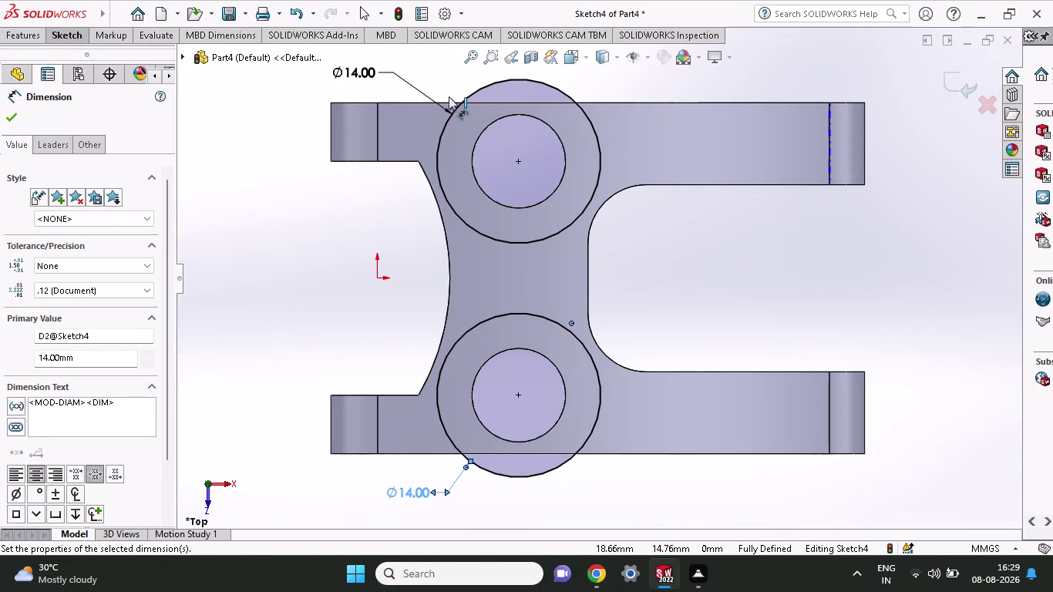
Draw a short vertical line up from the upper arm's lower right corner.
click(61, 30)
click(107, 58)
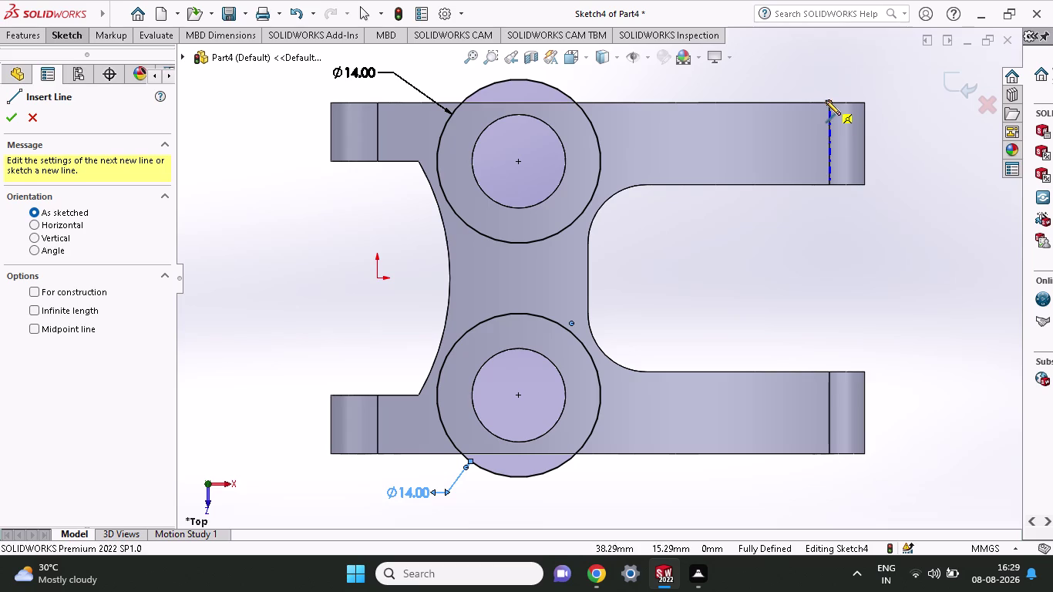
click(864, 186)
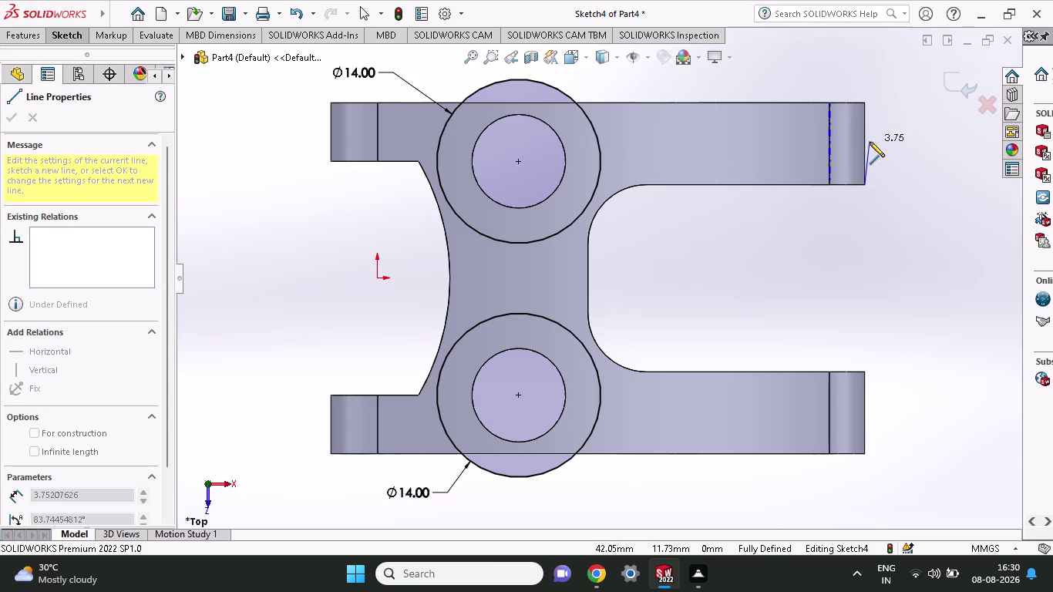
click(867, 137)
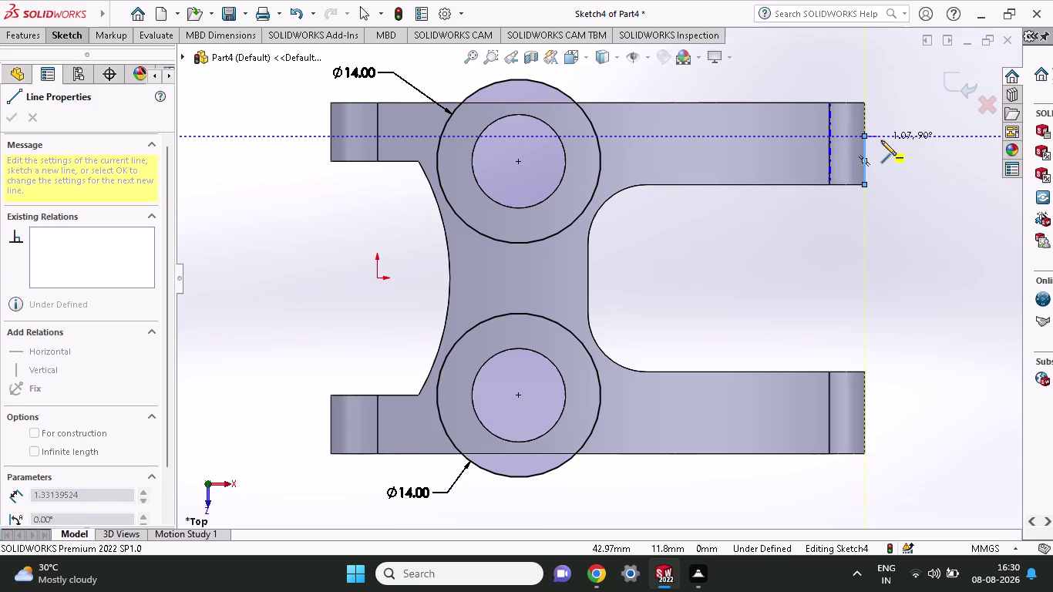
right_click(892, 150)
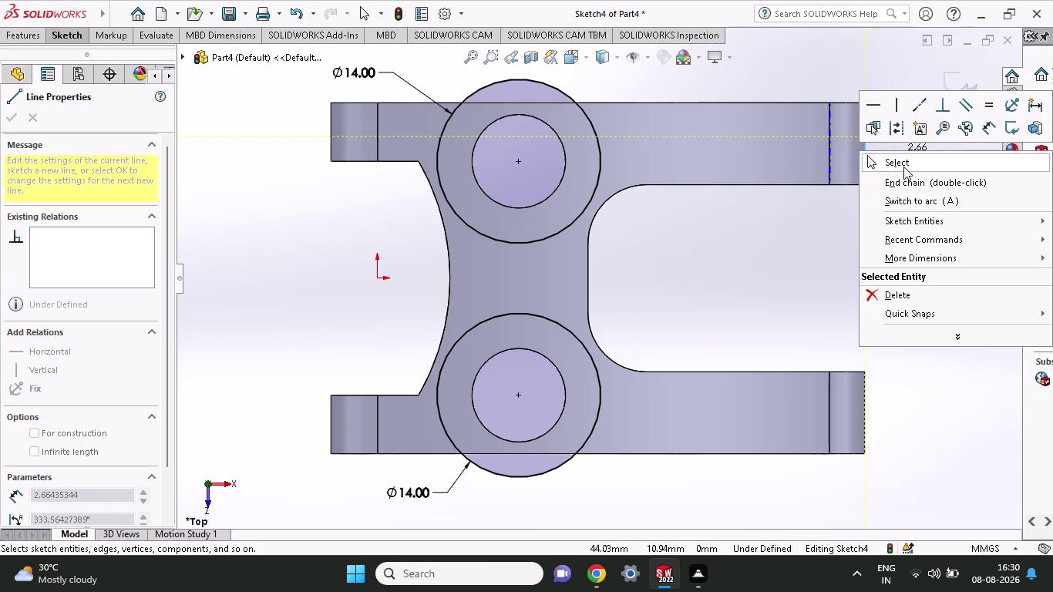
click(984, 129)
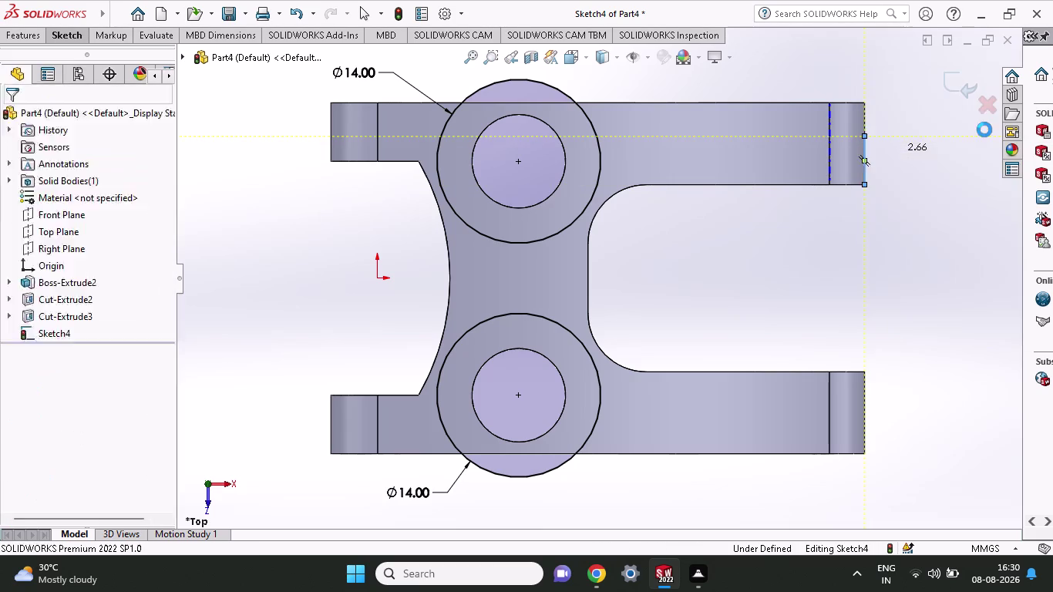
click(866, 182)
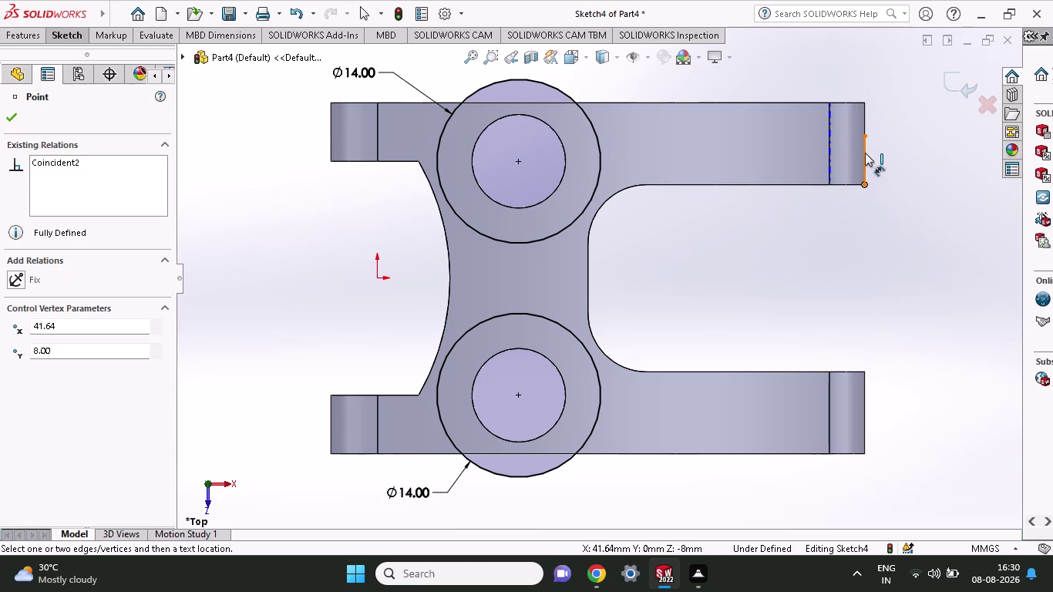
Dimension the short vertical line at the upper arm's end to 4.50 mm.
click(865, 137)
click(909, 157)
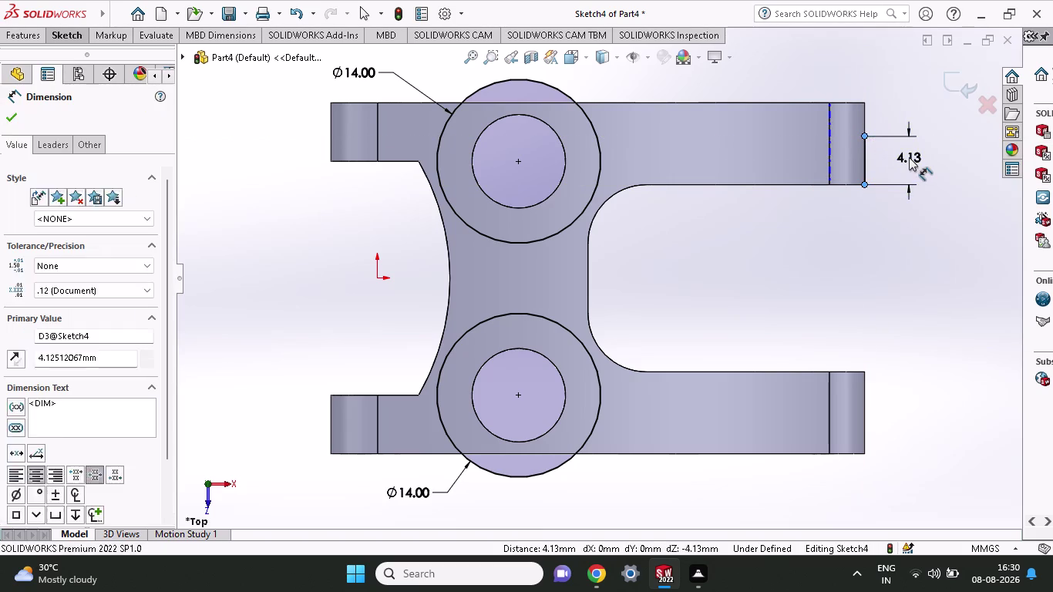
text(4.)
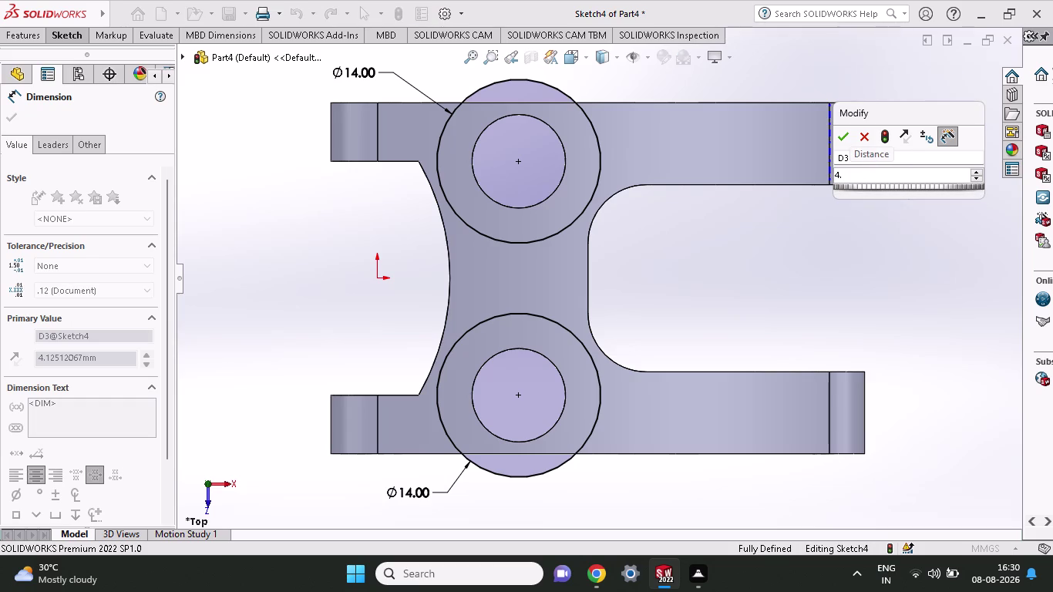
key(5)
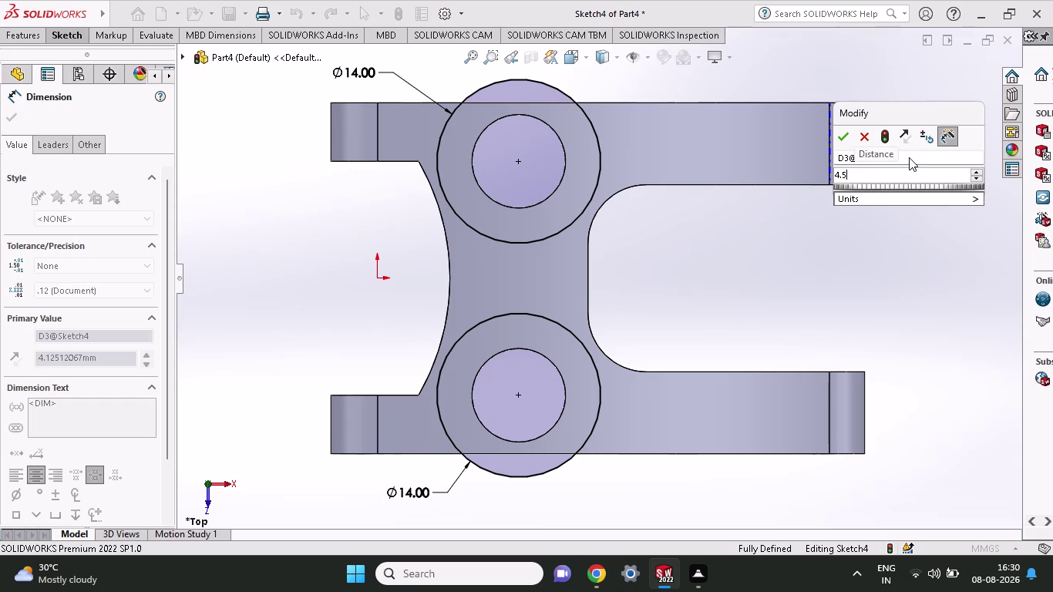
key(Return)
scroll(down, 3)
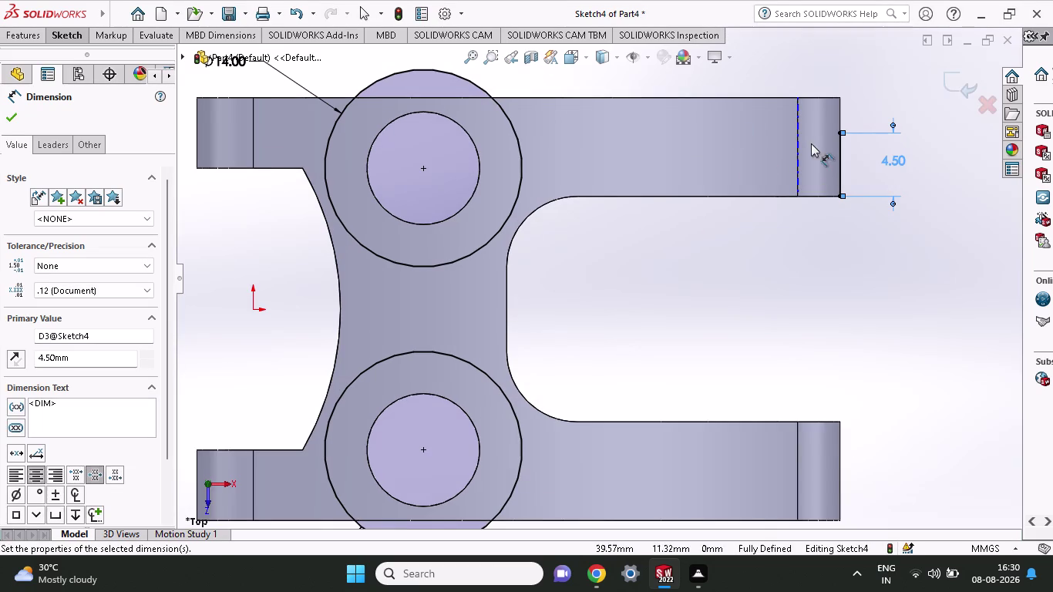
click(74, 41)
click(97, 59)
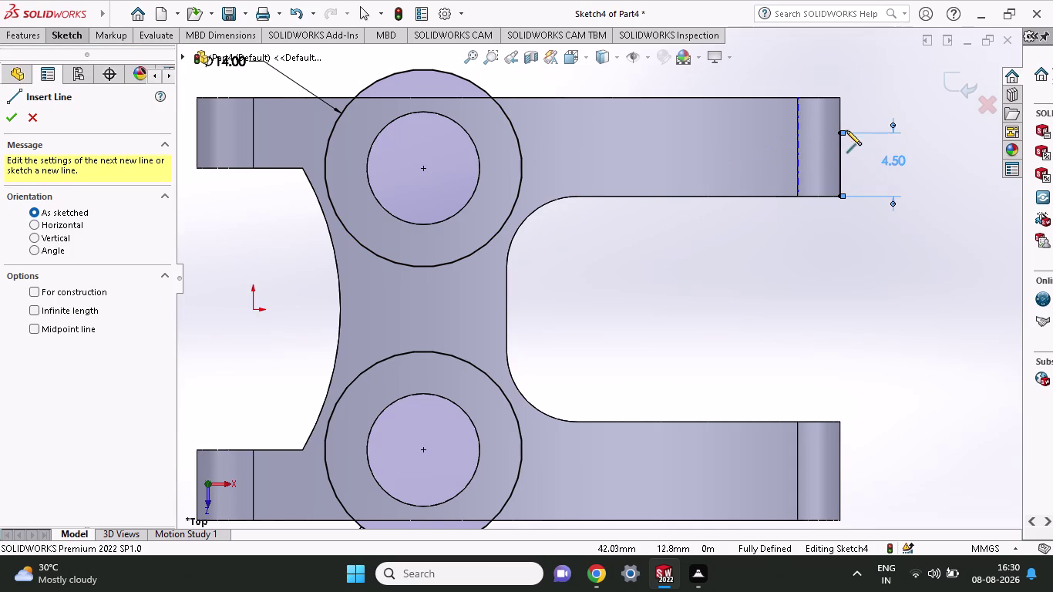
Draw a horizontal line from the 4.50 line's top left to the upper outer circle.
click(838, 134)
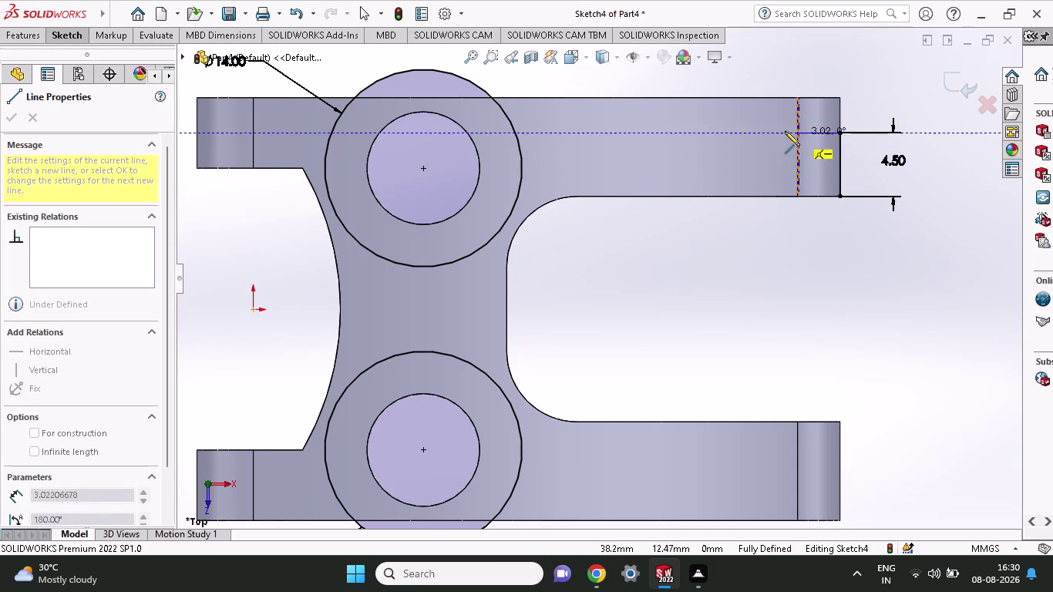
click(515, 133)
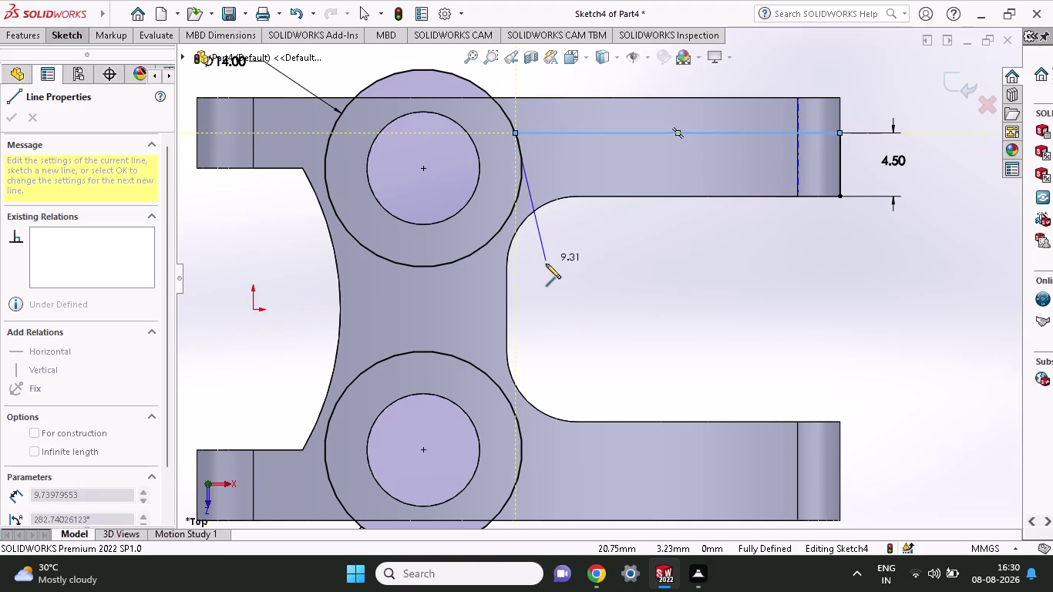
right_click(546, 263)
click(560, 270)
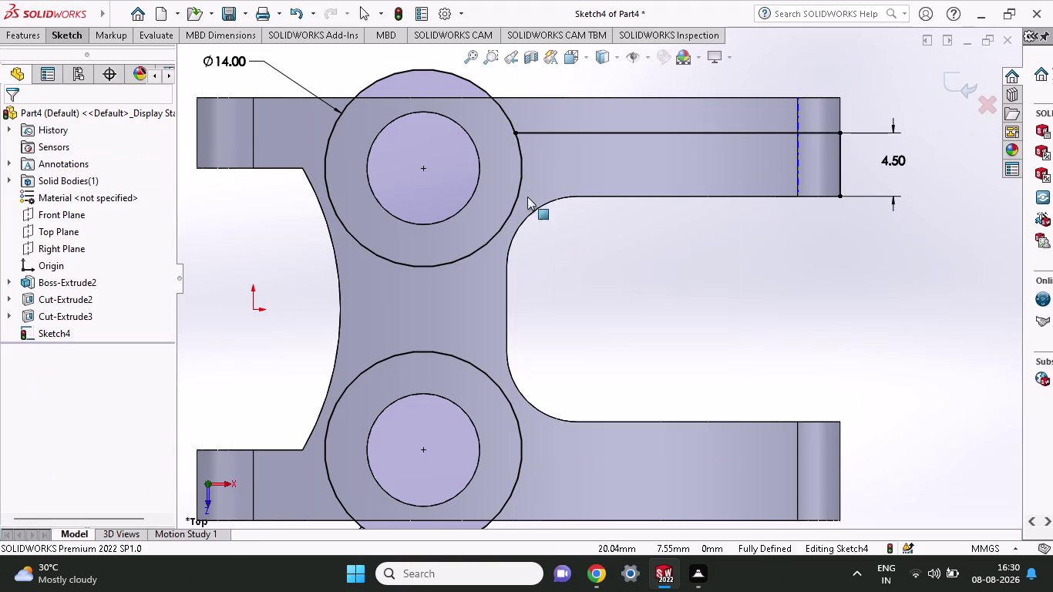
click(83, 34)
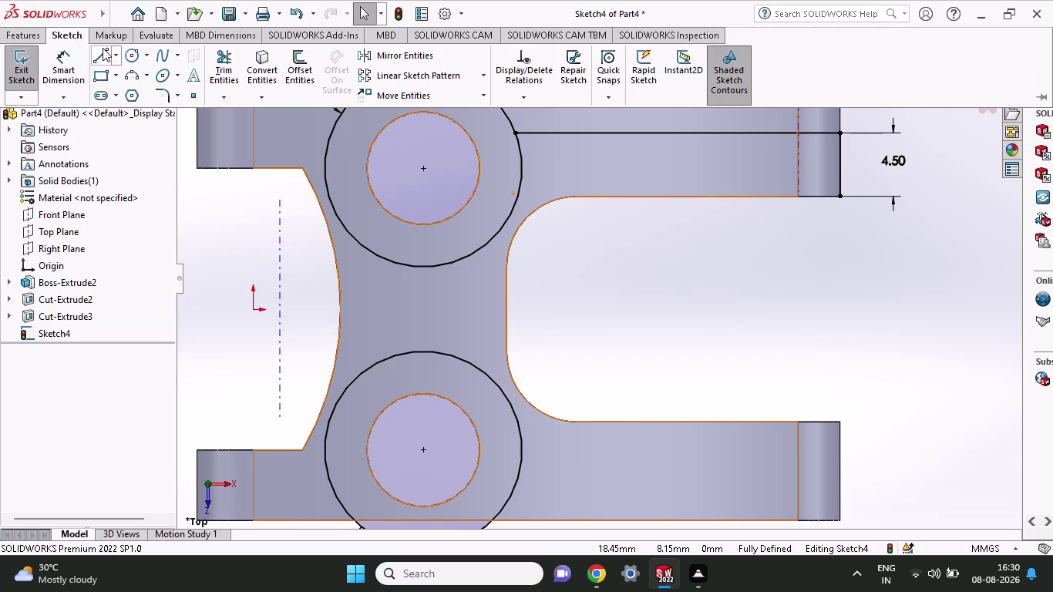
Trim part of the top outer circle, then undo that trim.
click(227, 67)
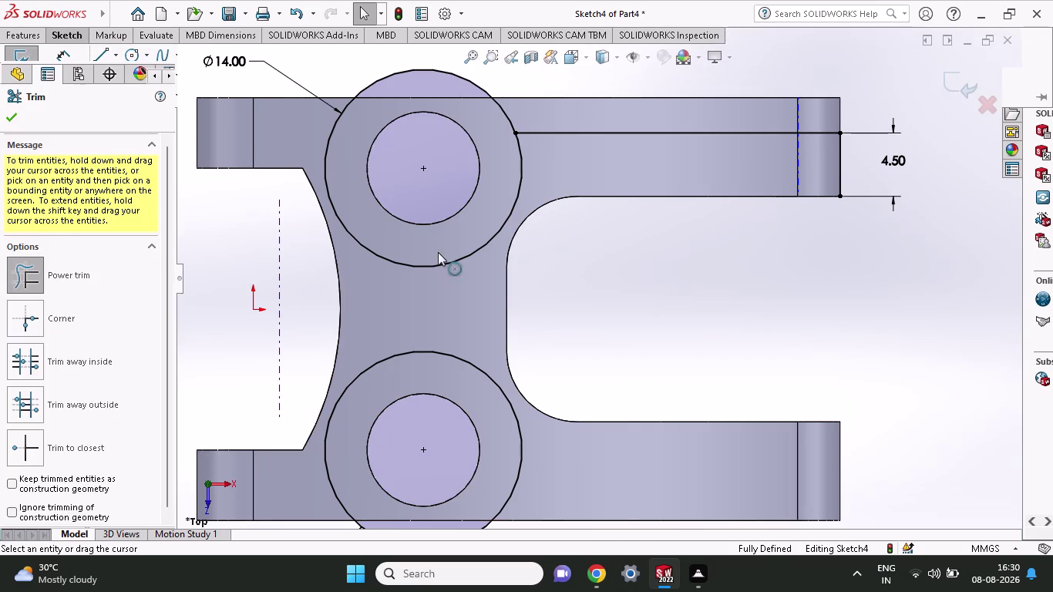
drag(488, 219, 496, 234)
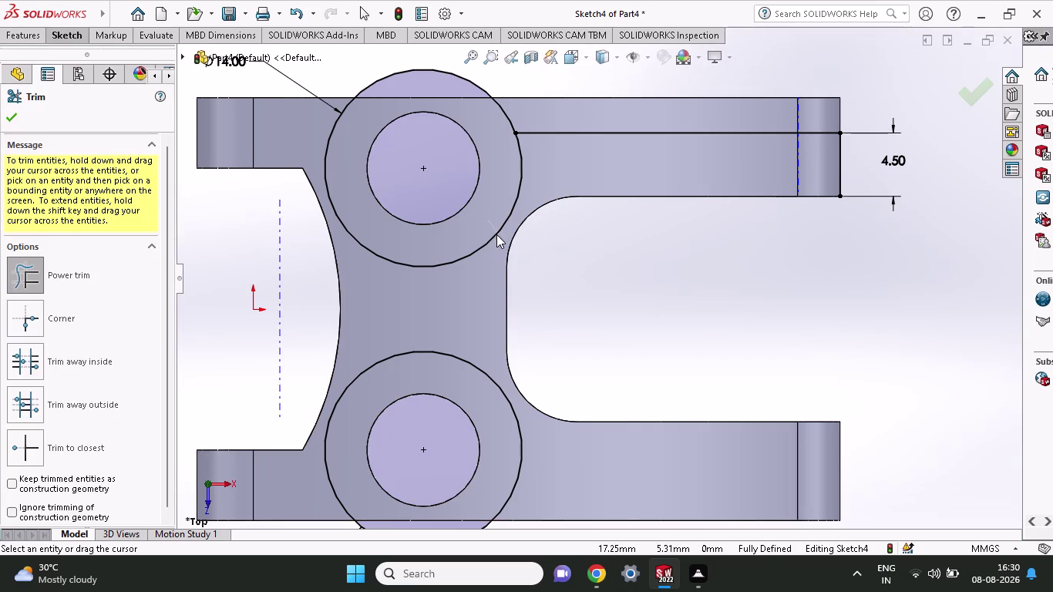
drag(496, 234, 513, 261)
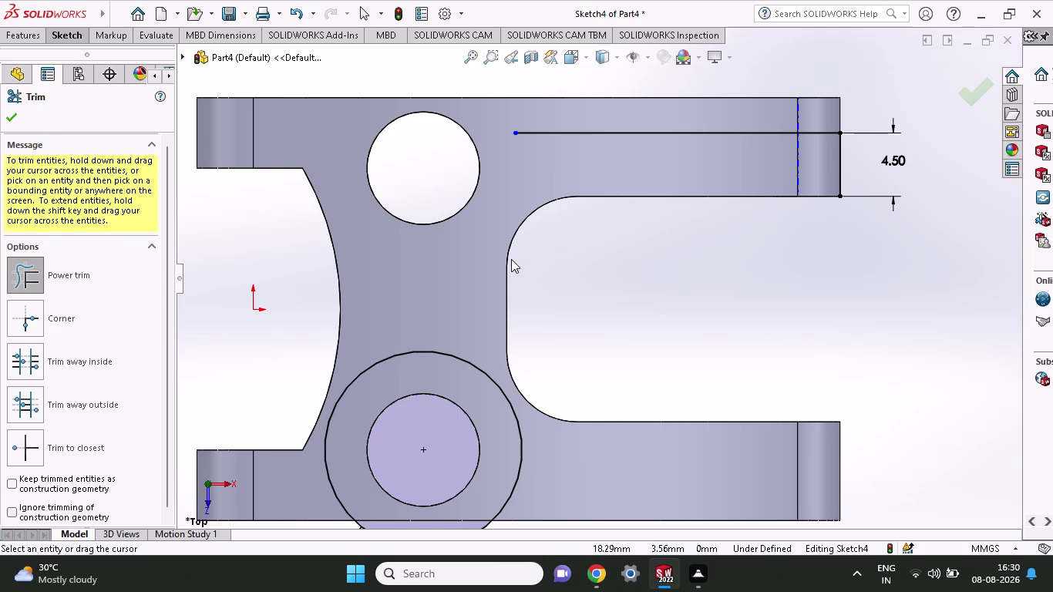
key(ctrl+z)
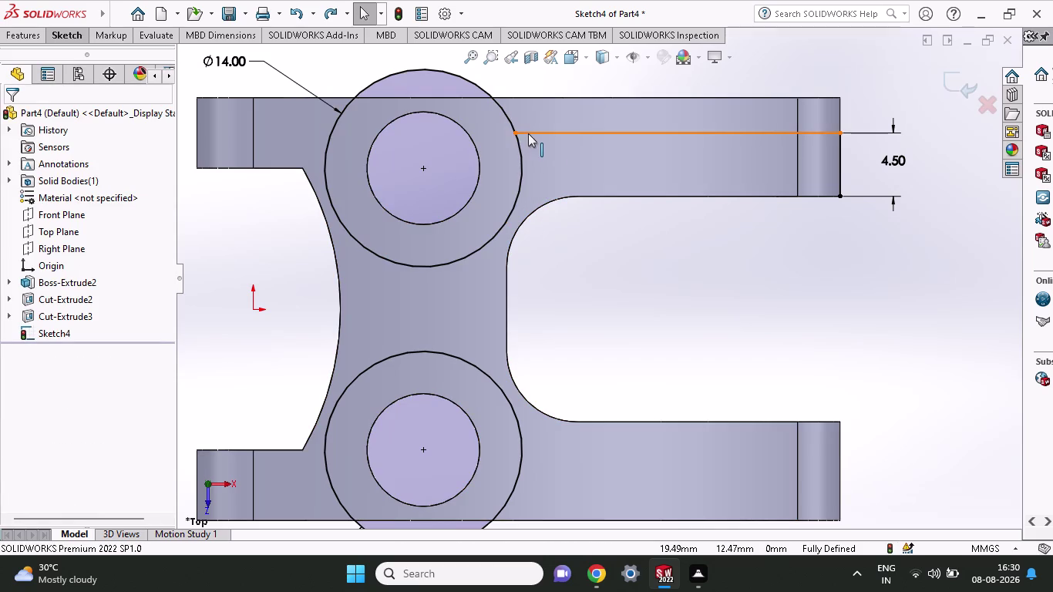
Get rid of the horizontal line that runs to the top circle.
drag(516, 135, 501, 135)
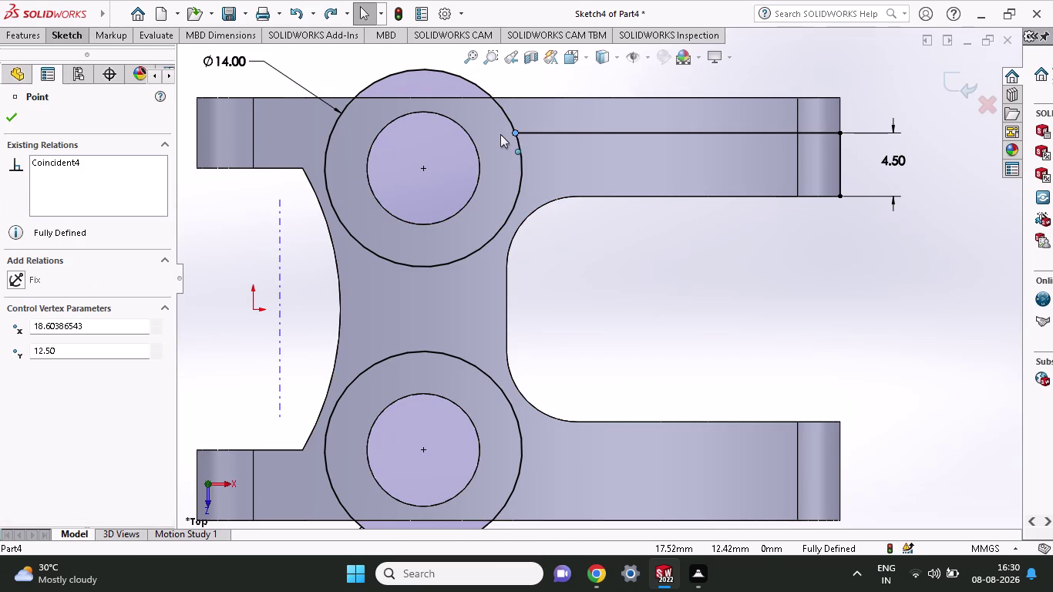
drag(501, 135, 500, 134)
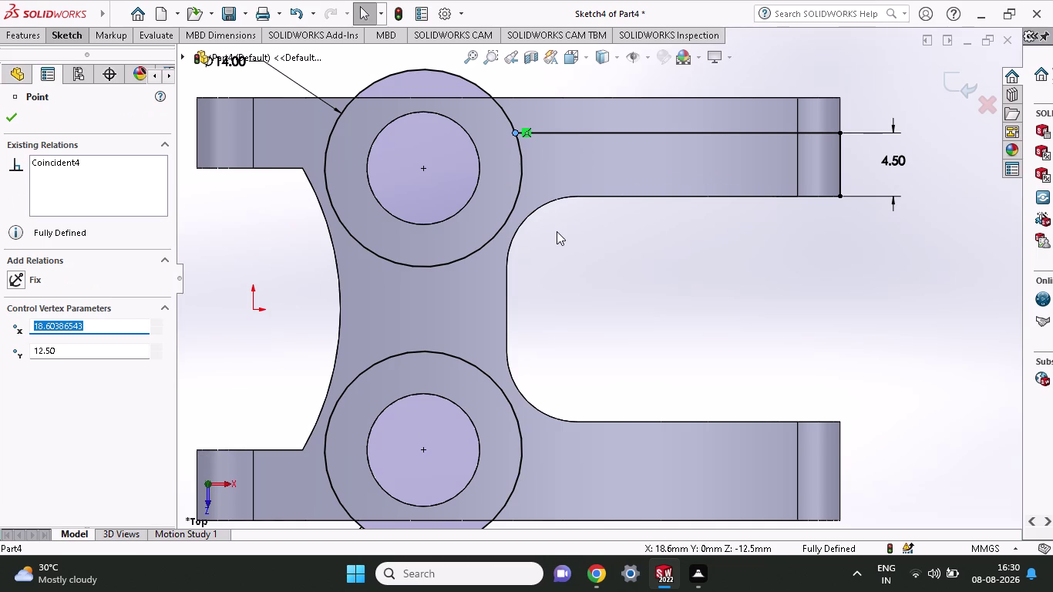
key(ctrl+z)
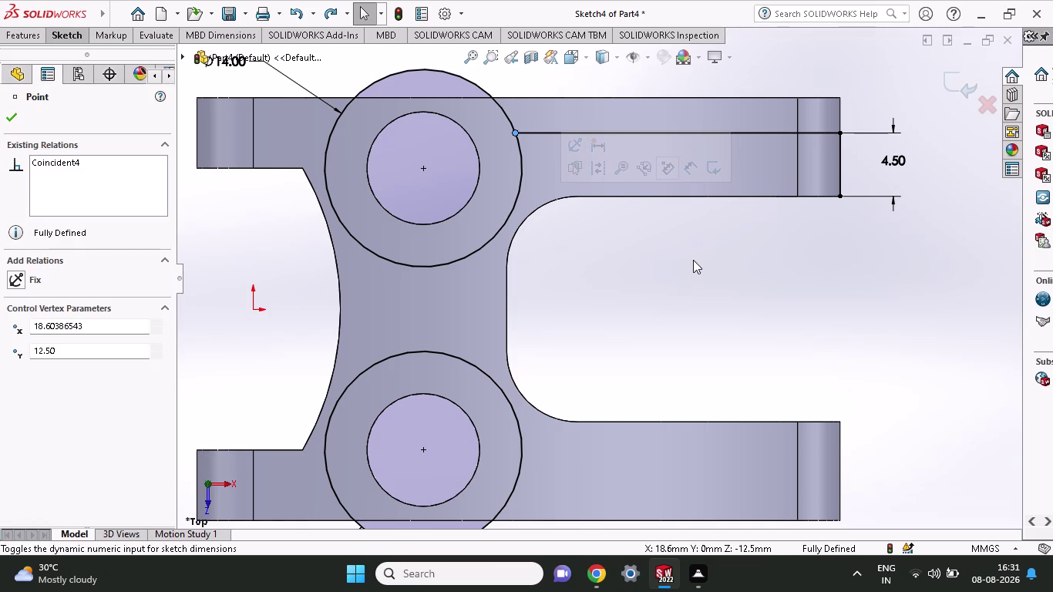
key(ctrl+z)
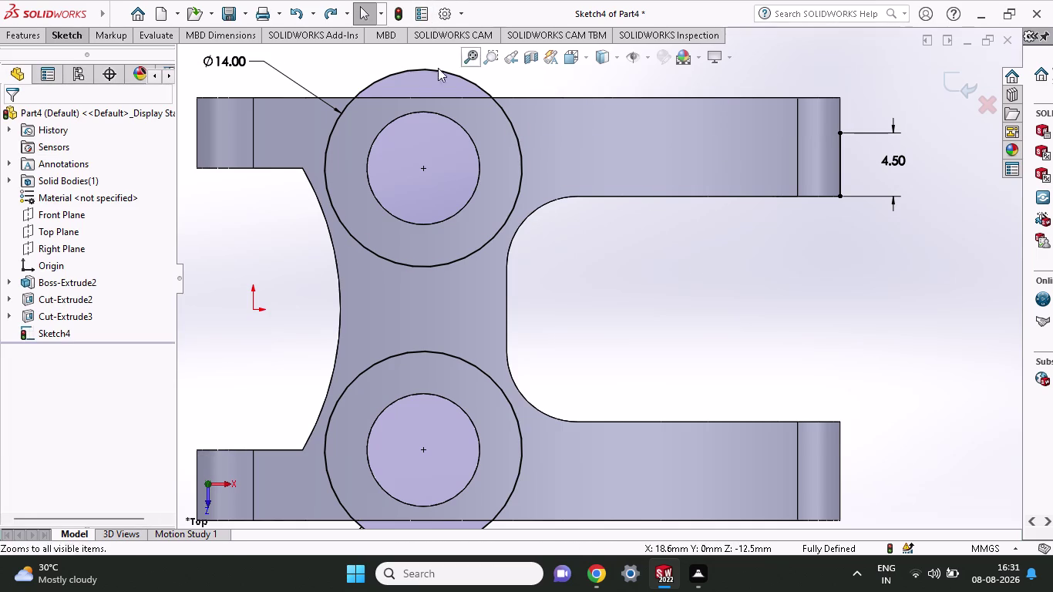
click(67, 34)
click(100, 61)
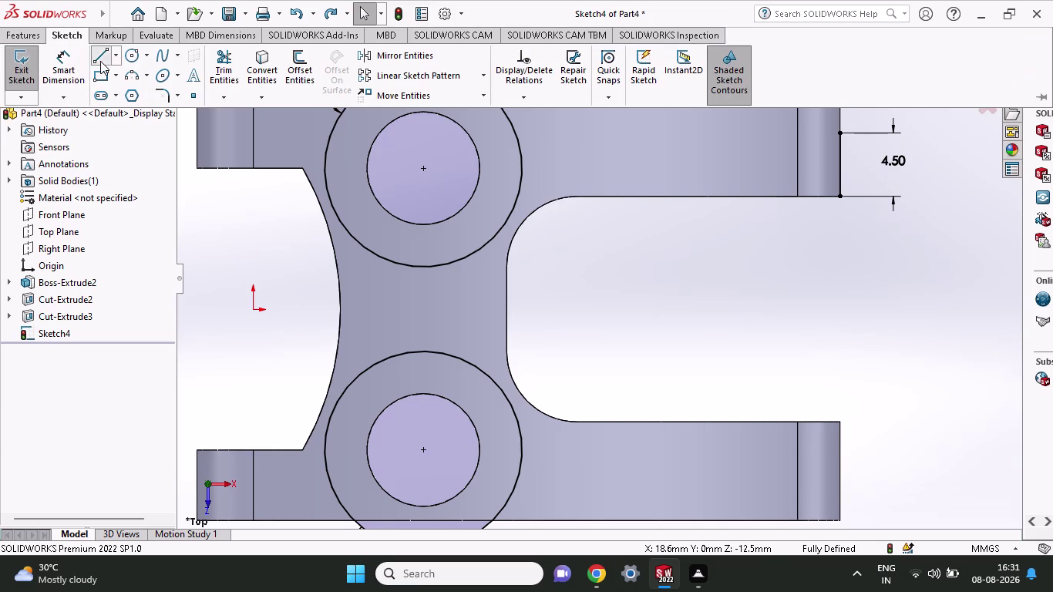
Draw a horizontal line from the 4.50 line's top to just inside the upper circle.
click(841, 136)
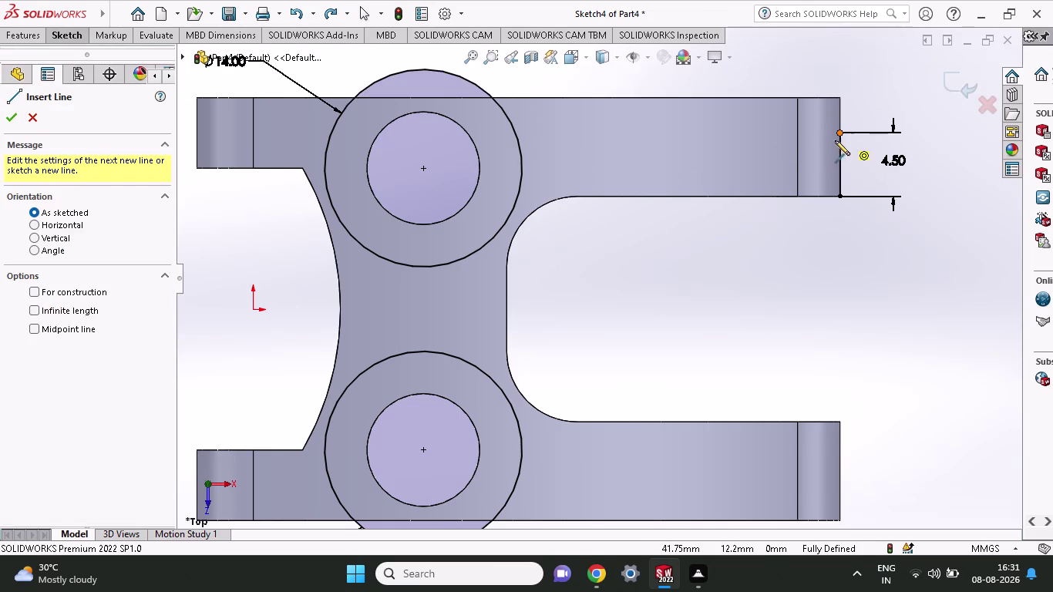
click(498, 131)
right_click(502, 180)
click(513, 190)
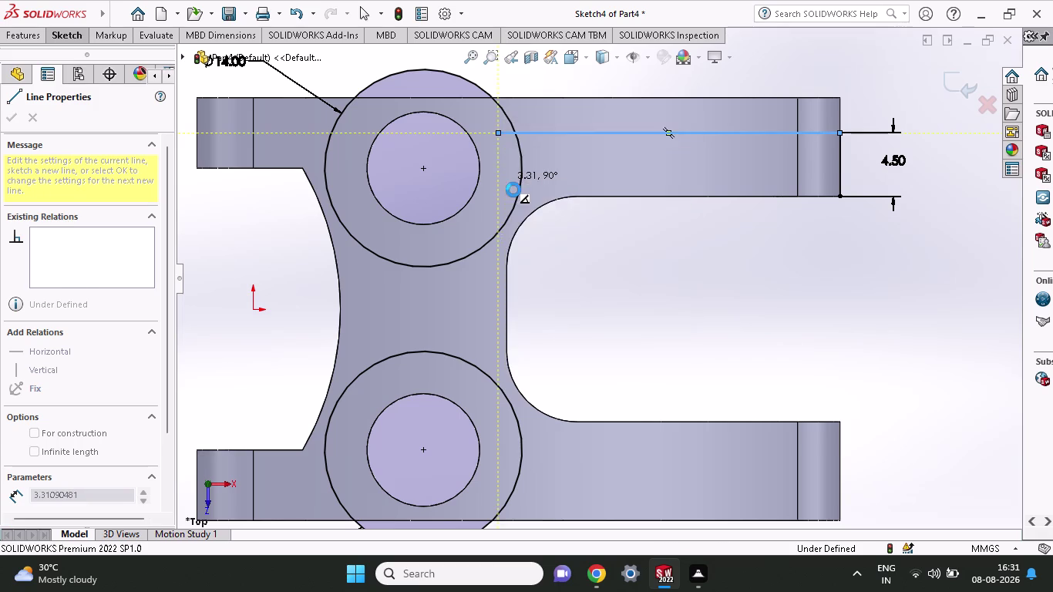
click(81, 41)
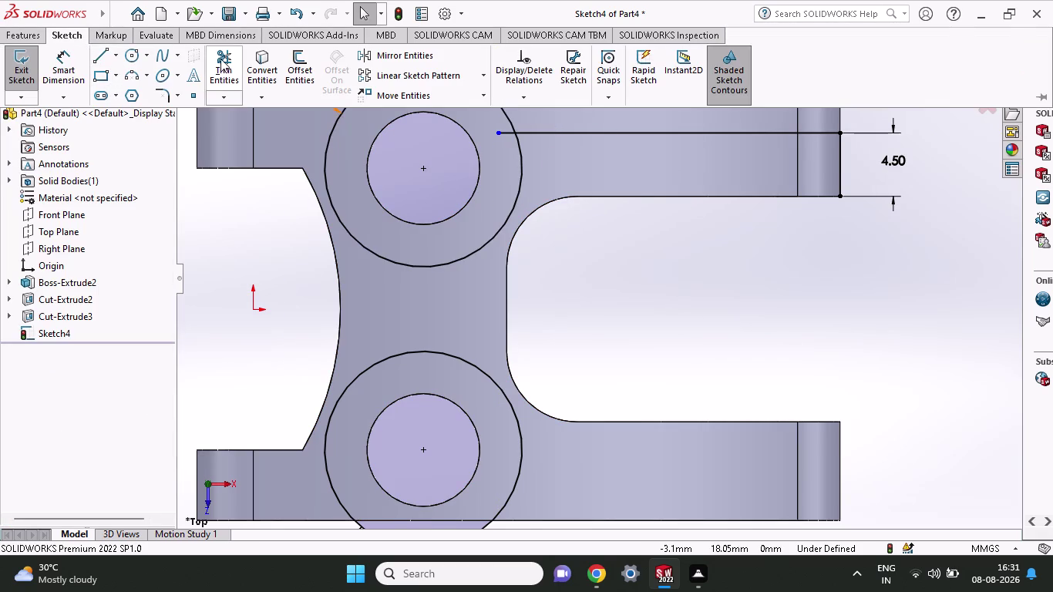
click(220, 59)
drag(543, 154, 500, 185)
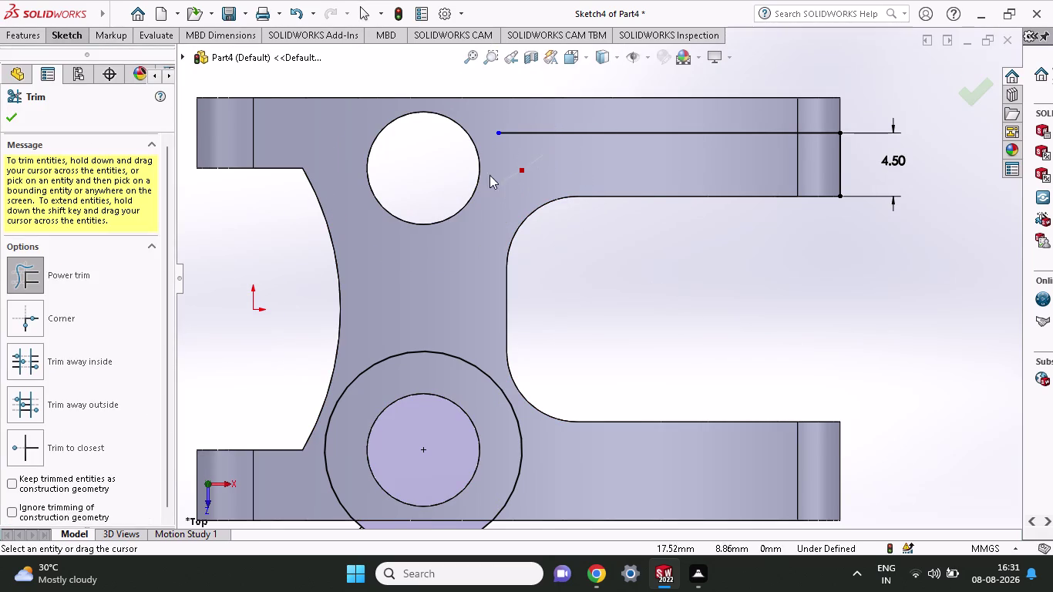
key(ctrl+z)
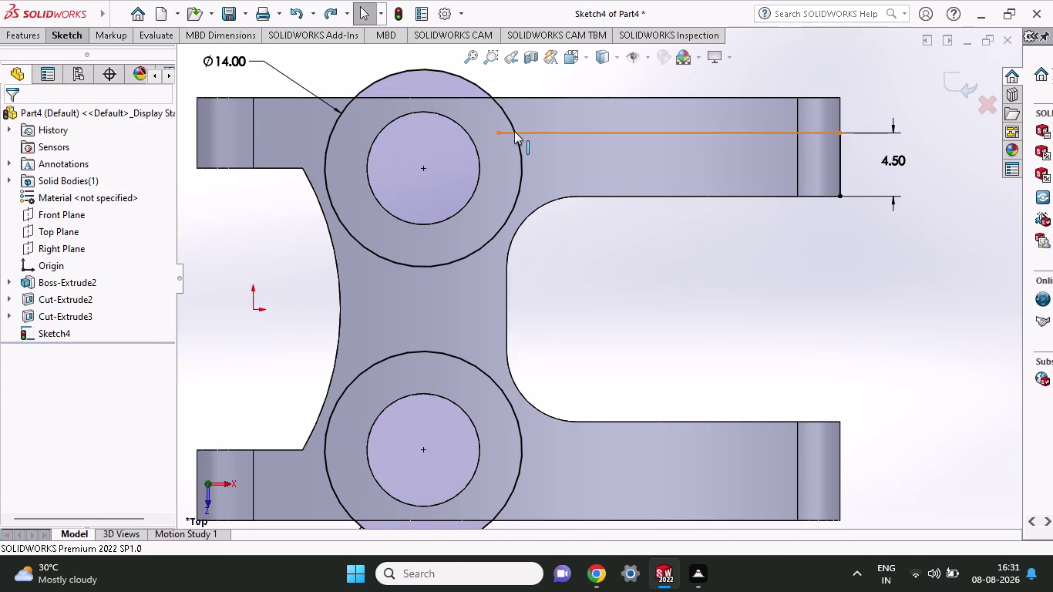
drag(513, 97, 512, 123)
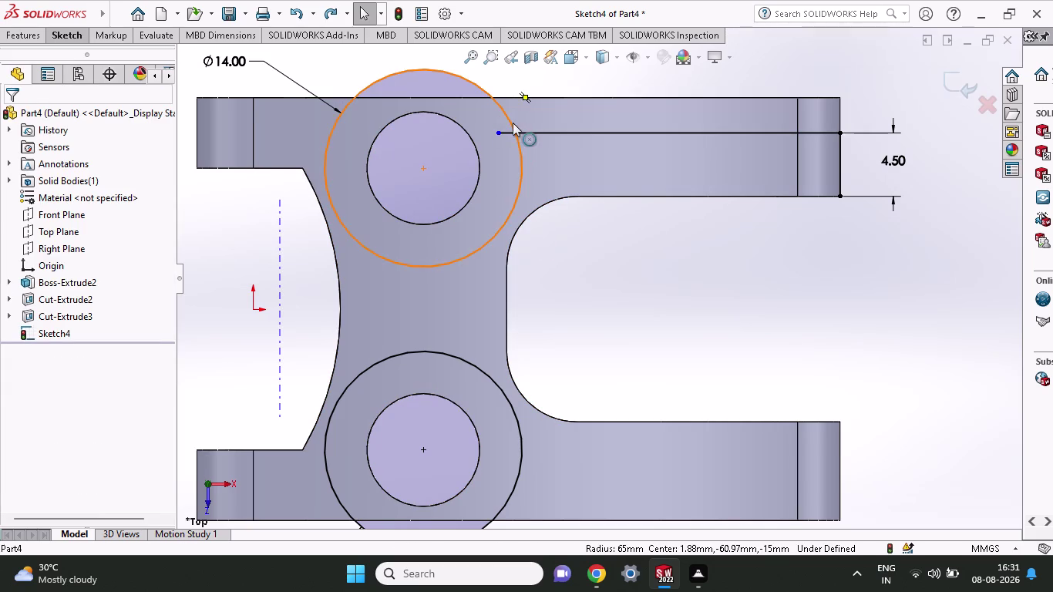
middle_click(555, 167)
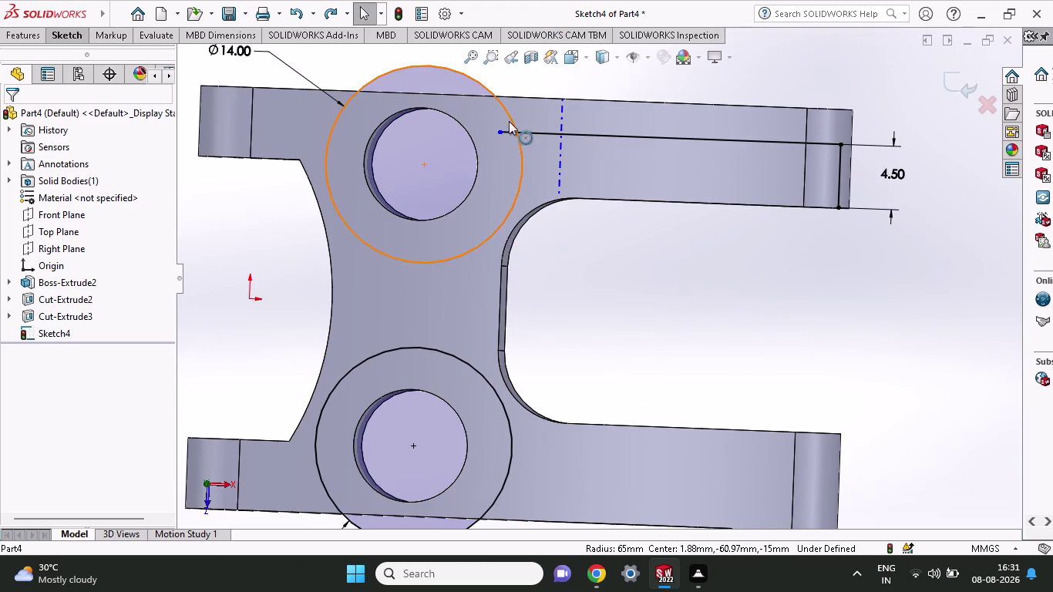
click(59, 36)
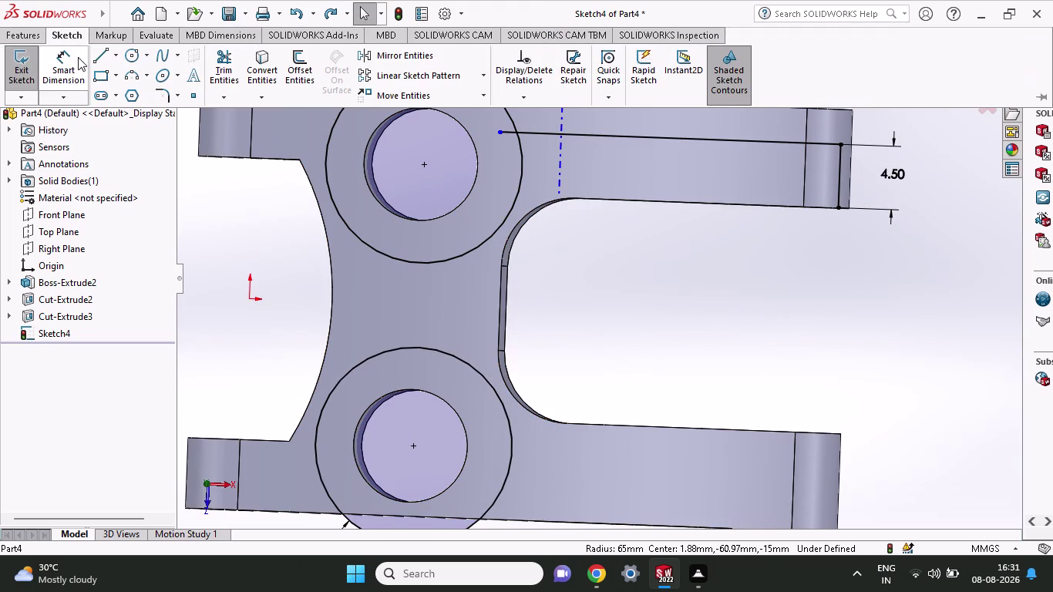
click(234, 54)
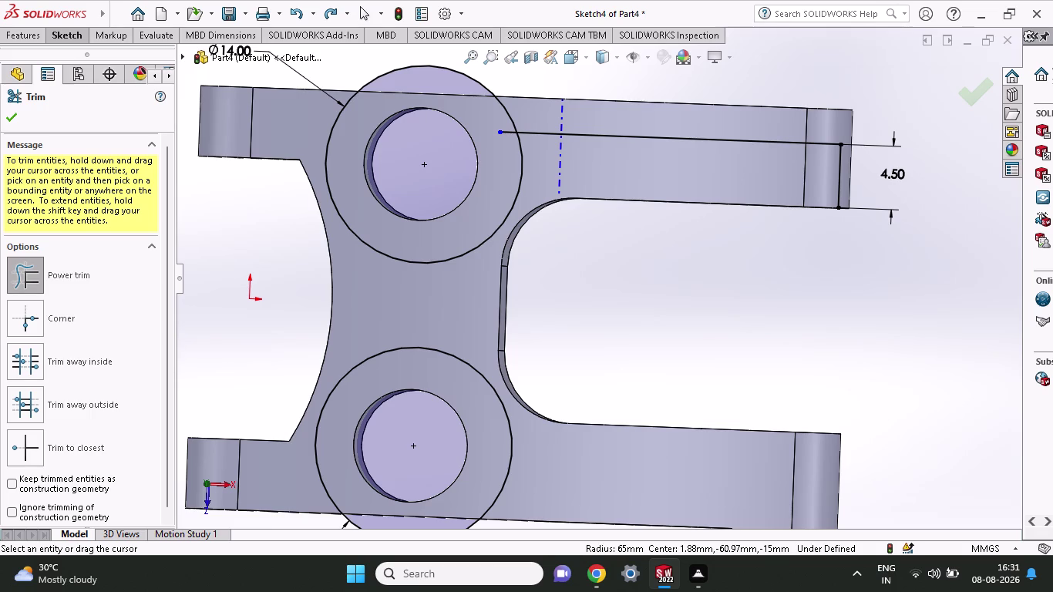
click(80, 41)
click(221, 68)
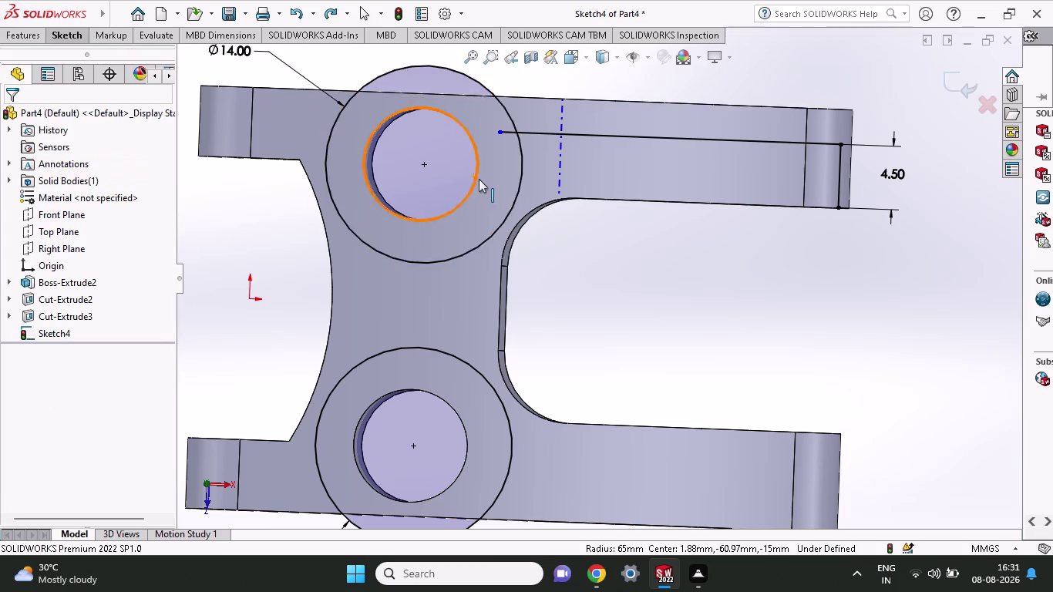
click(52, 34)
click(234, 55)
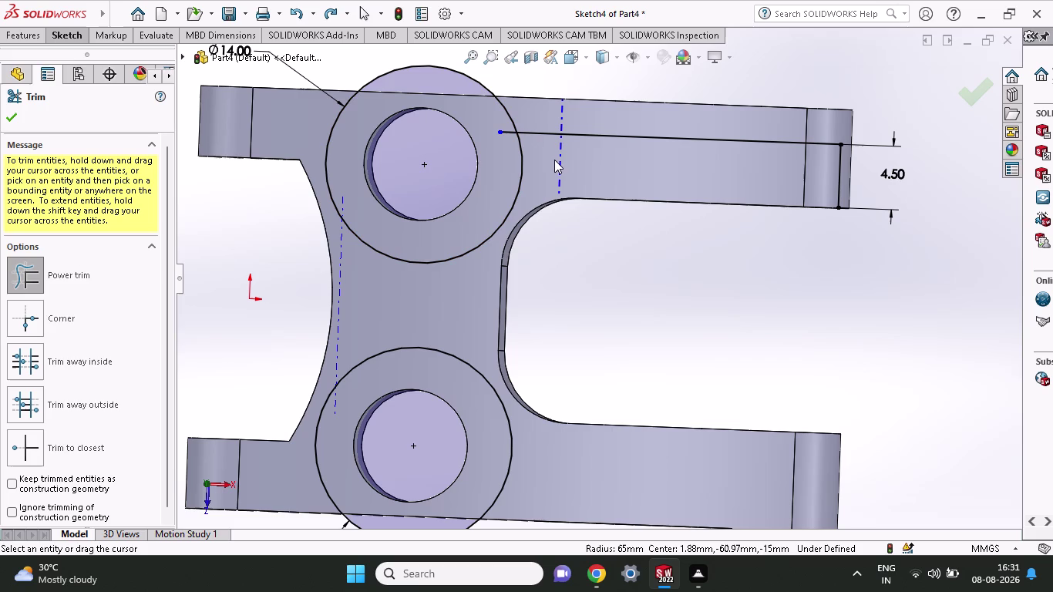
drag(554, 160, 503, 167)
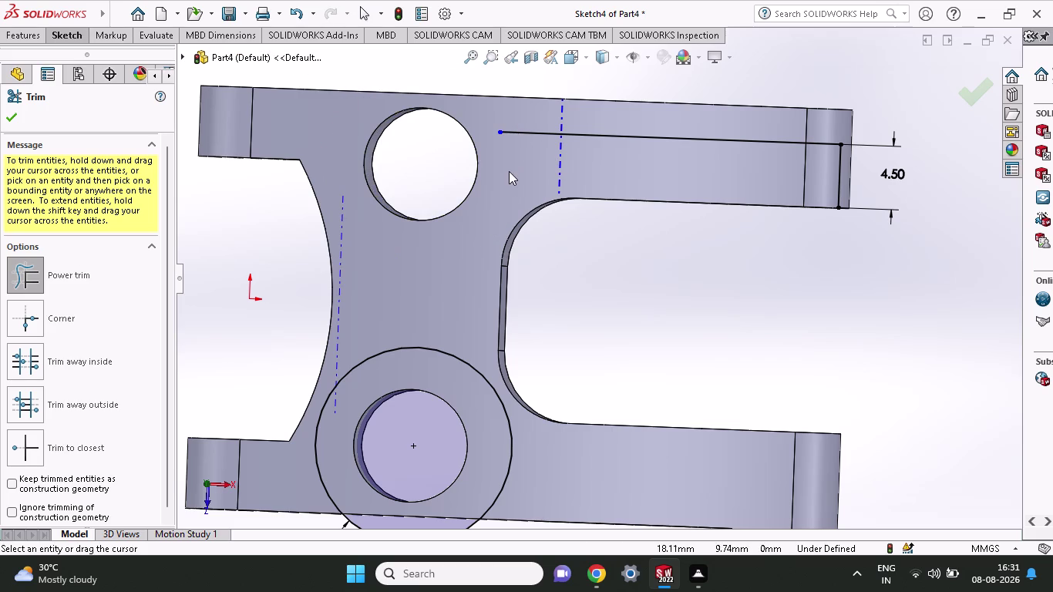
key(ctrl+z)
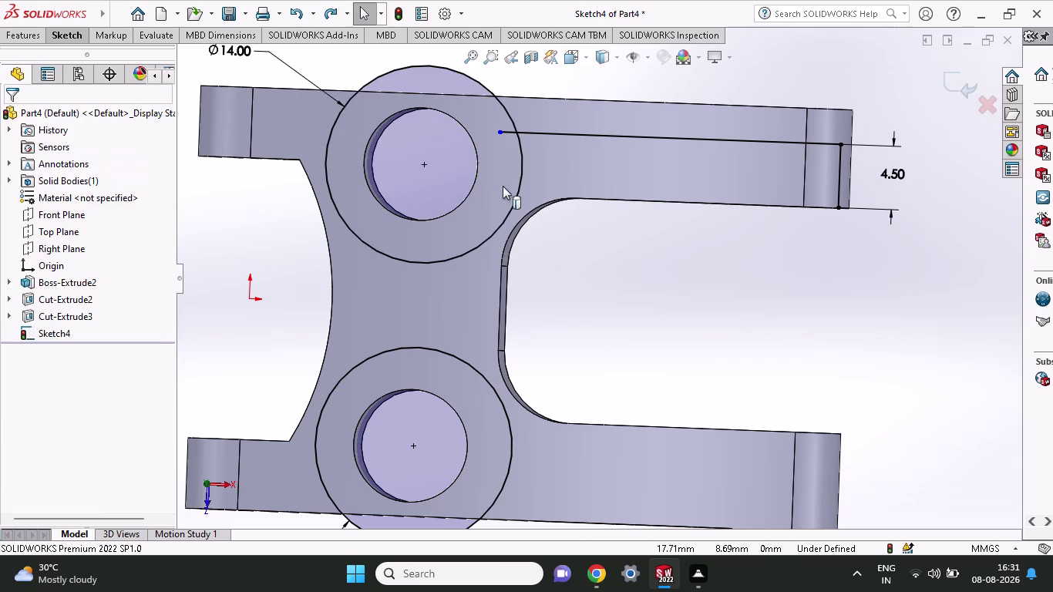
middle_drag(537, 297, 522, 122)
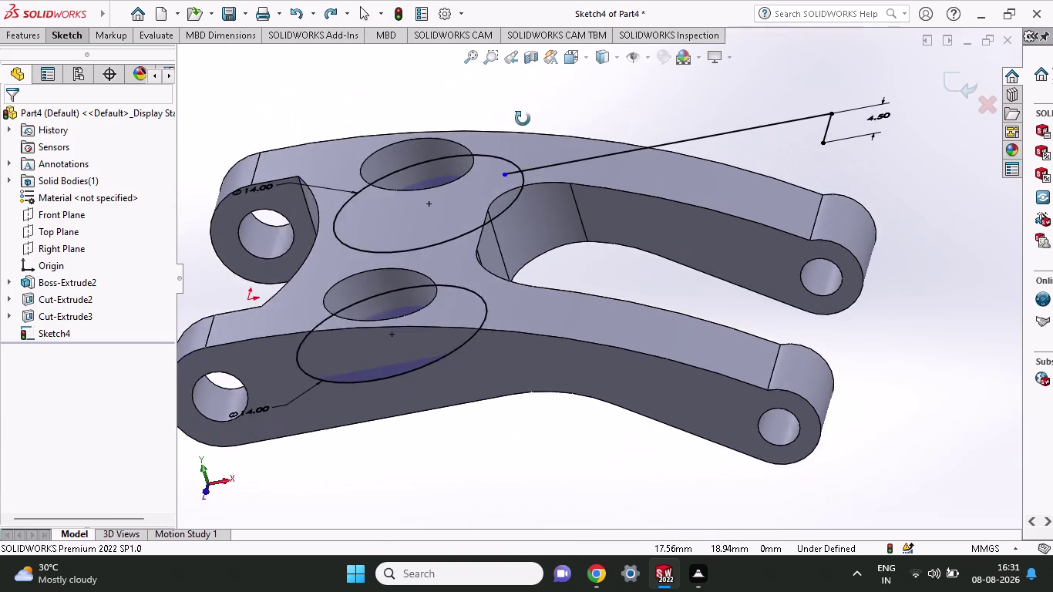
middle_drag(522, 121, 530, 291)
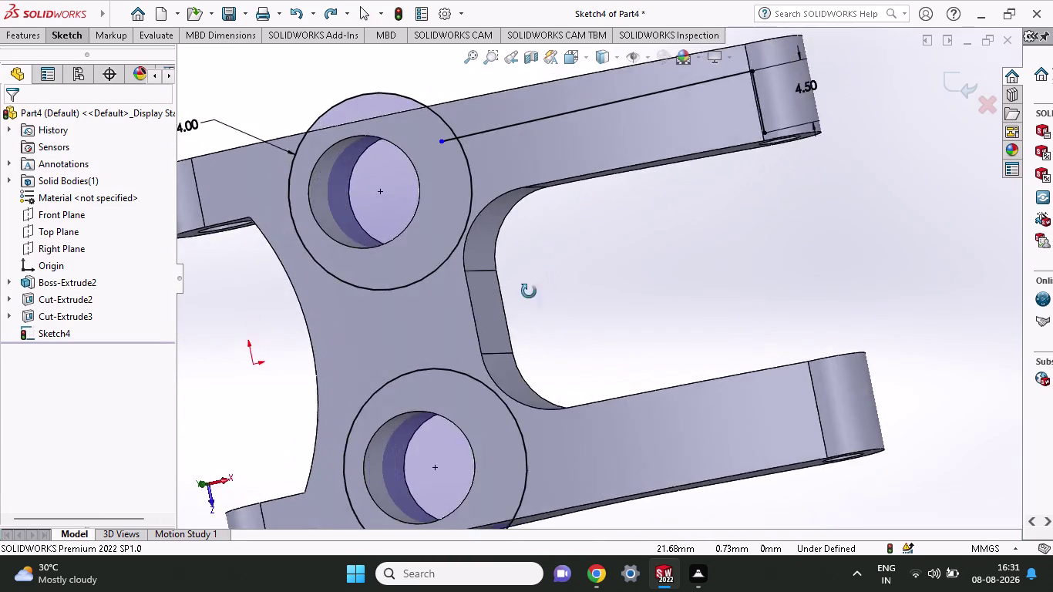
middle_drag(531, 290, 473, 358)
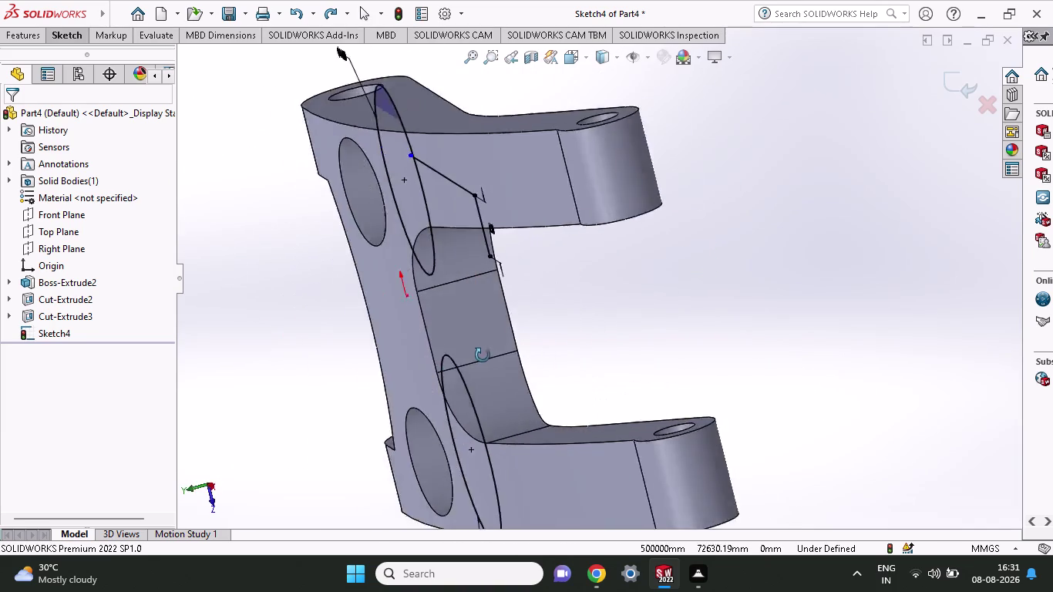
middle_drag(472, 358, 555, 330)
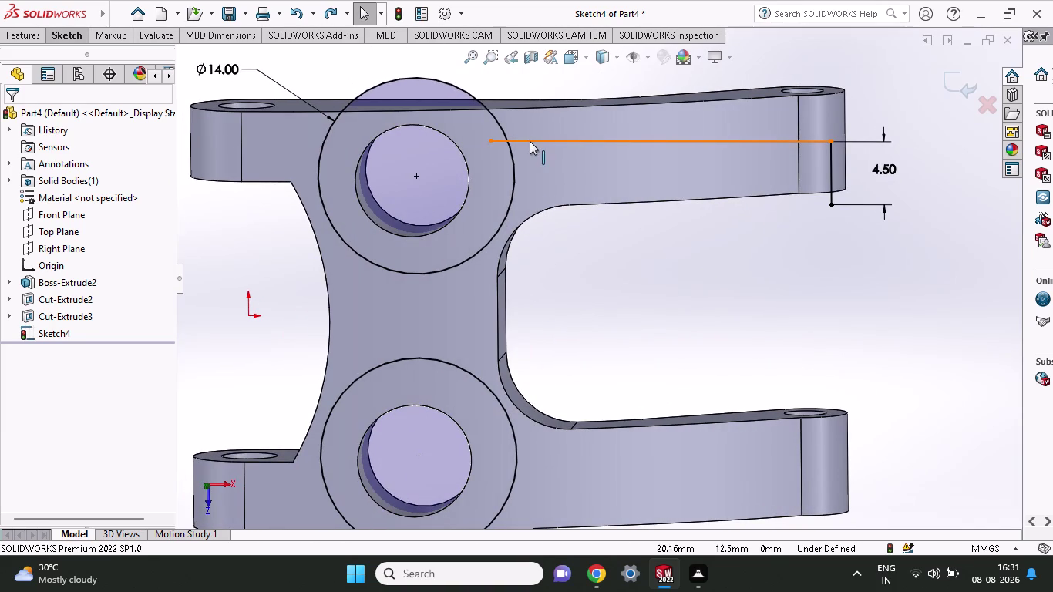
Delete the horizontal line, the 4.50 dimension and the short vertical line.
key(ctrl+z)
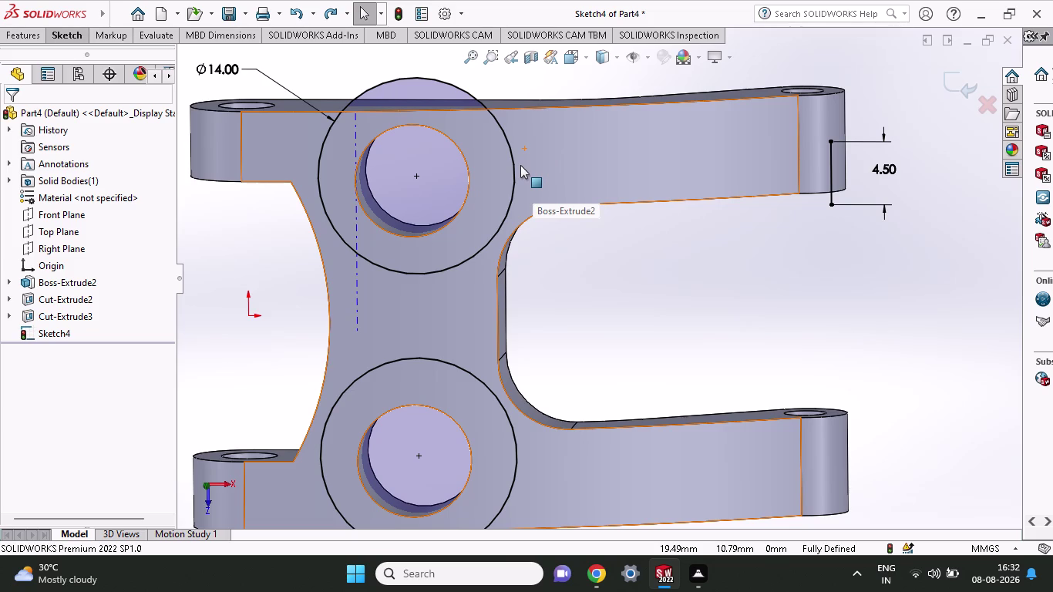
key(ctrl+z)
key(ctrl+z)
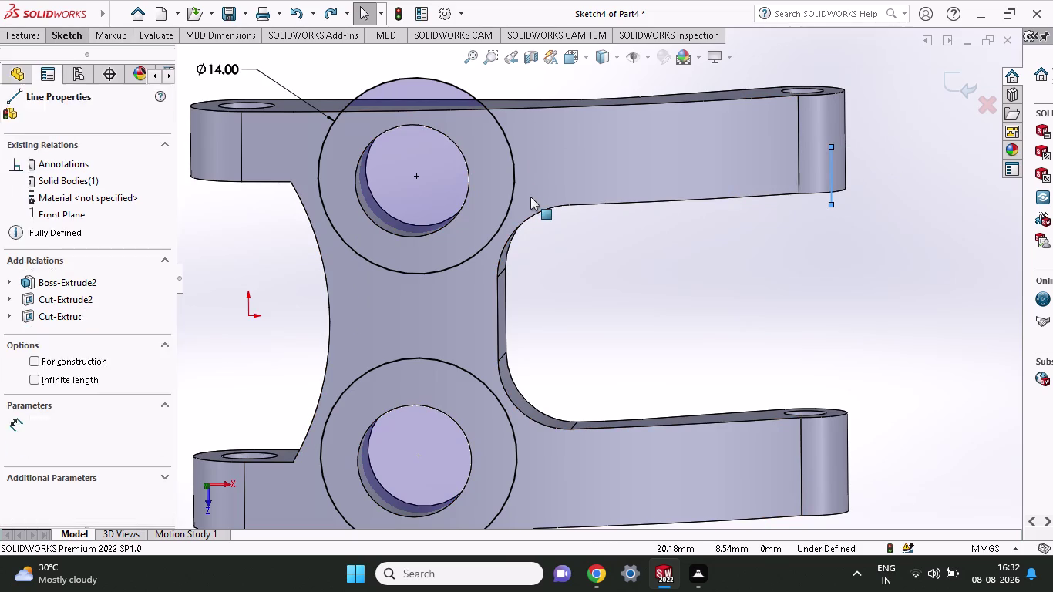
key(ctrl+z)
key(ctrl+z)
key(ctrl+z)
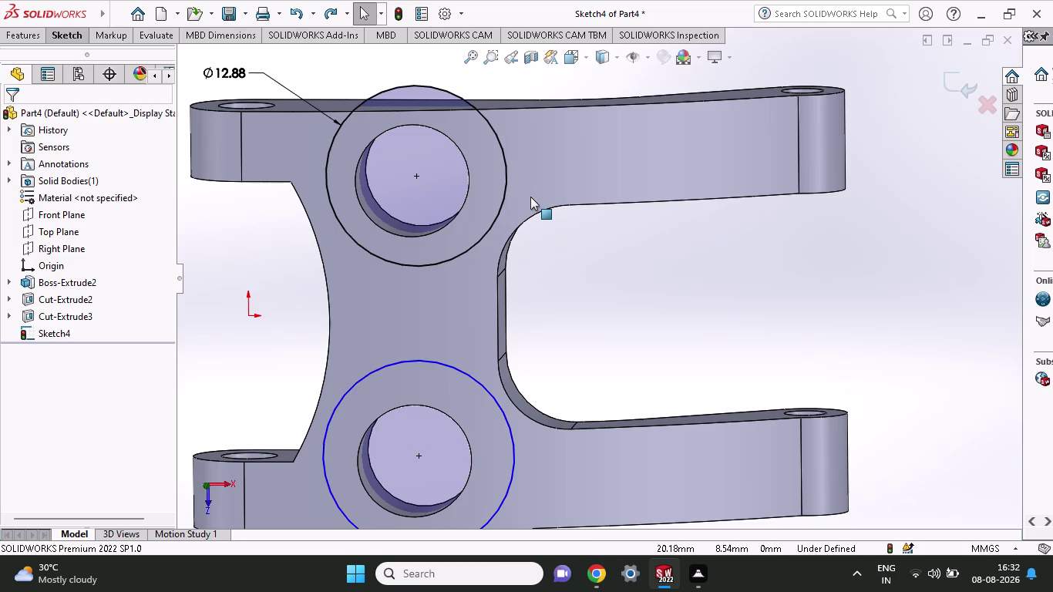
View the part from the top and delete the lower and upper outer circles.
key(ctrl+z)
key(ctrl+z)
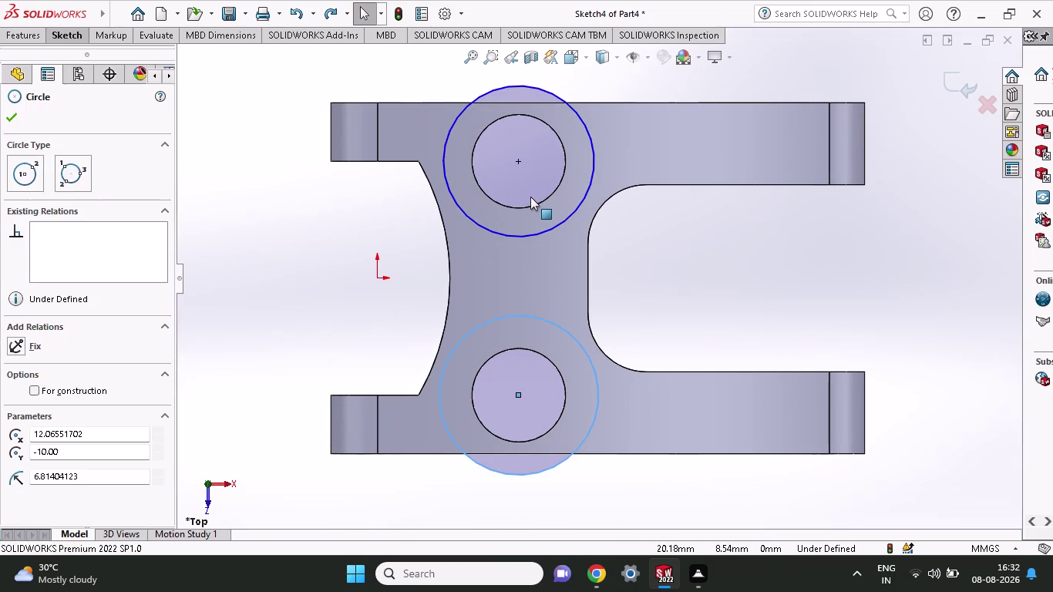
key(ctrl+z)
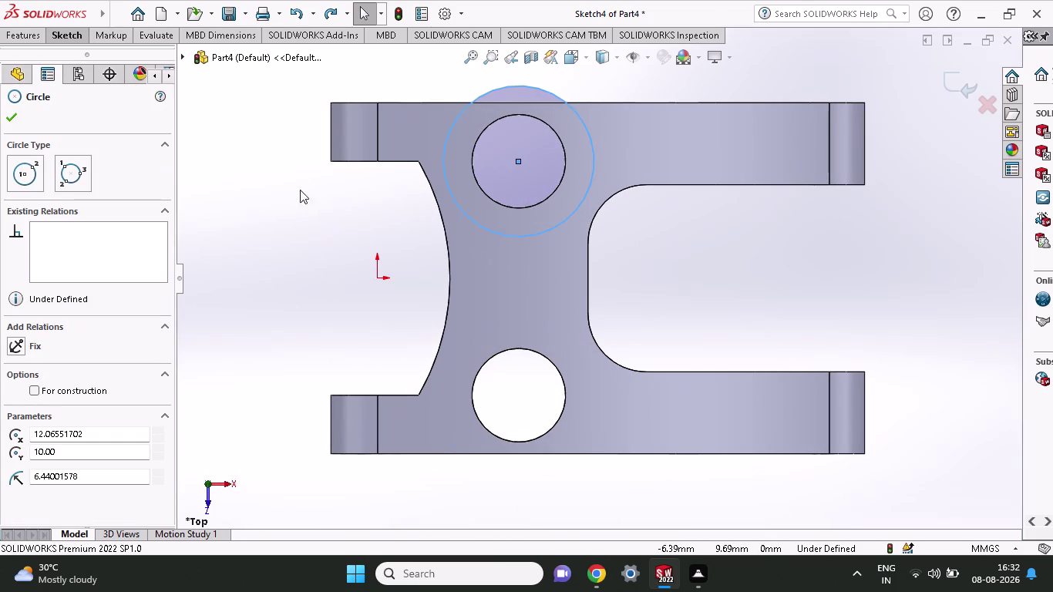
scroll(up, 3)
scroll(down, 3)
scroll(down, 3)
scroll(up, 3)
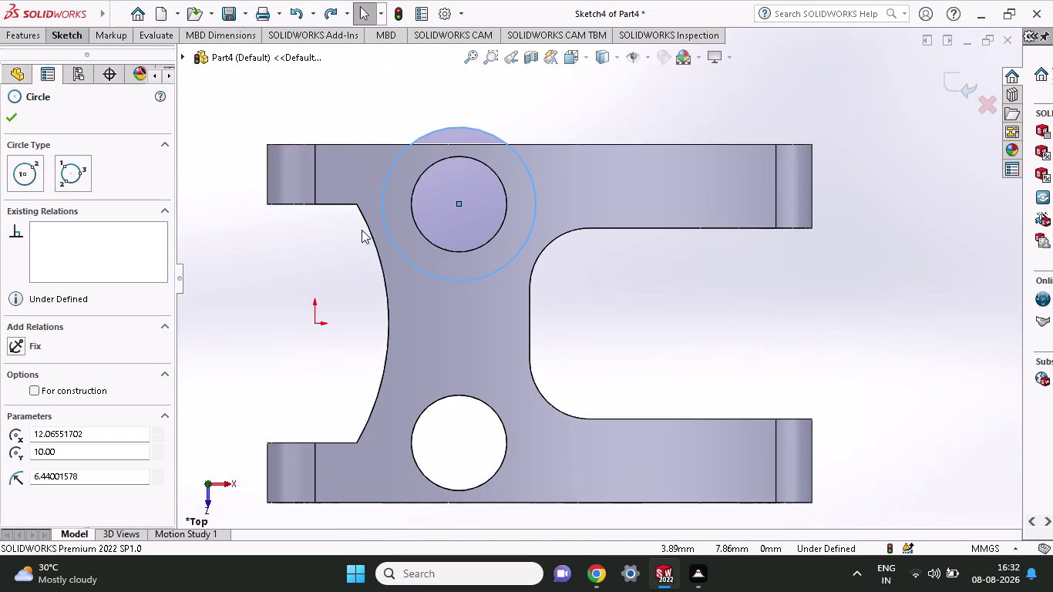
key(ctrl+z)
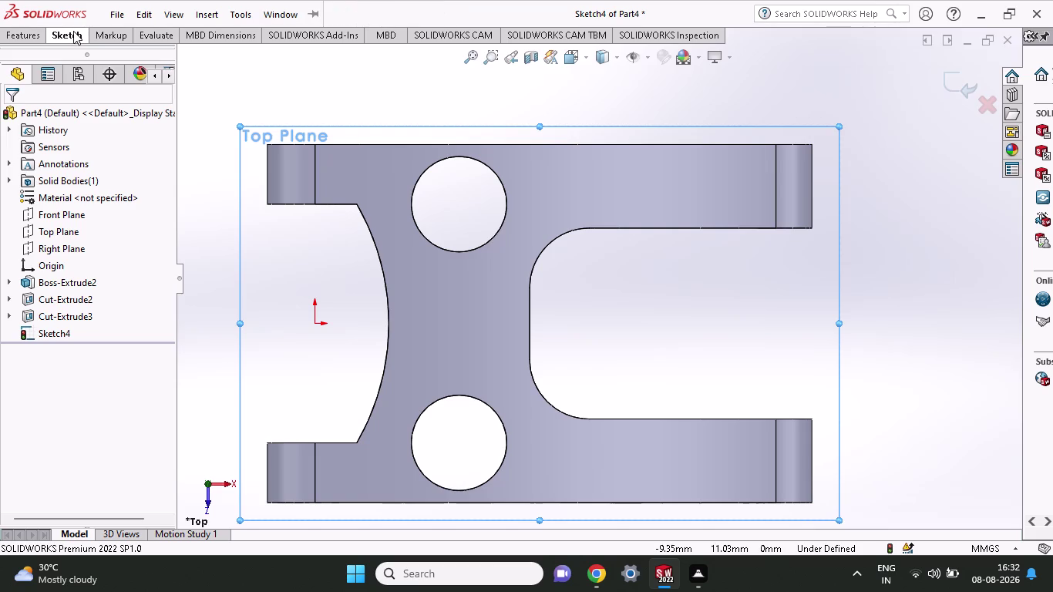
Draw a circle centred on the upper hole, sized larger than the hole.
click(73, 31)
click(132, 60)
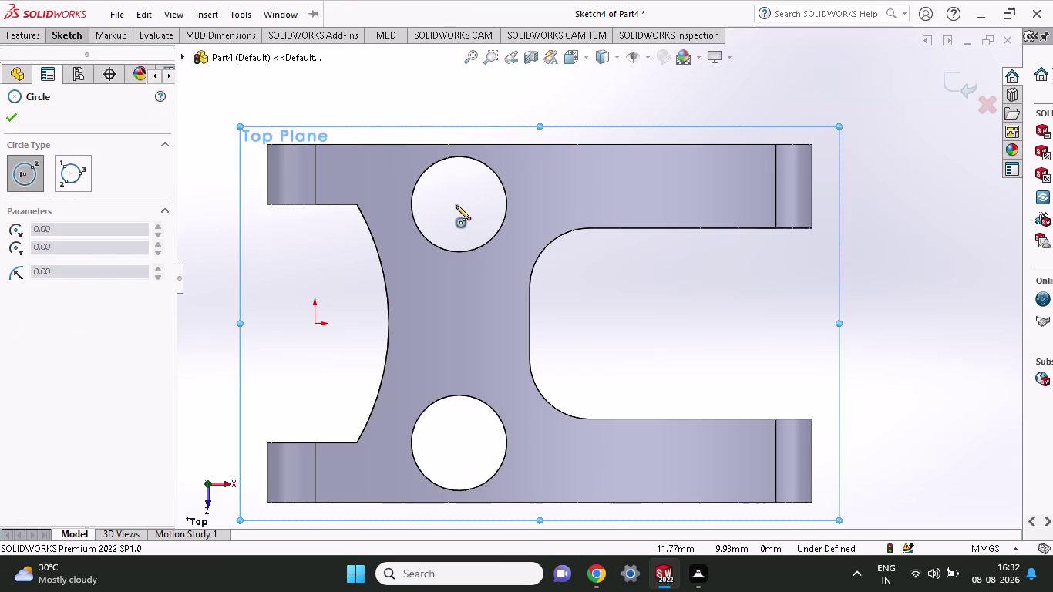
click(457, 204)
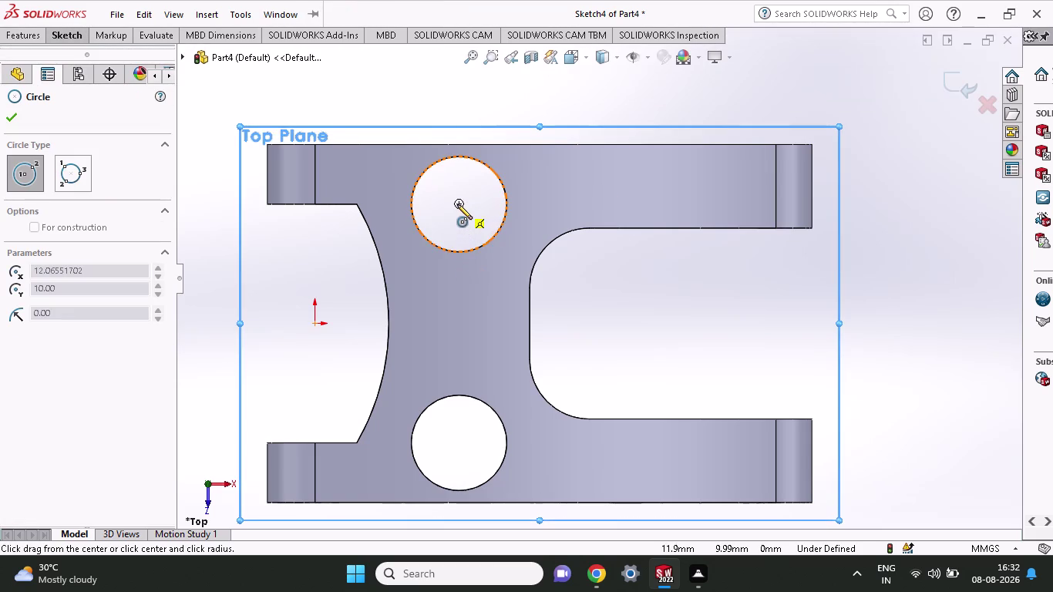
click(487, 279)
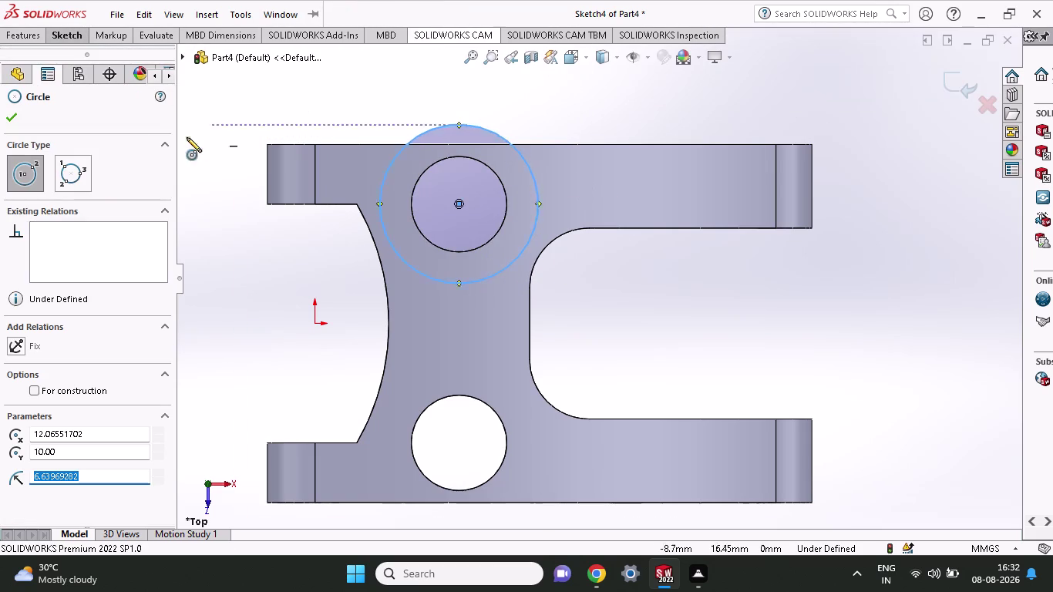
click(74, 39)
Dimension the new circle to a diameter of 14 mm.
click(65, 68)
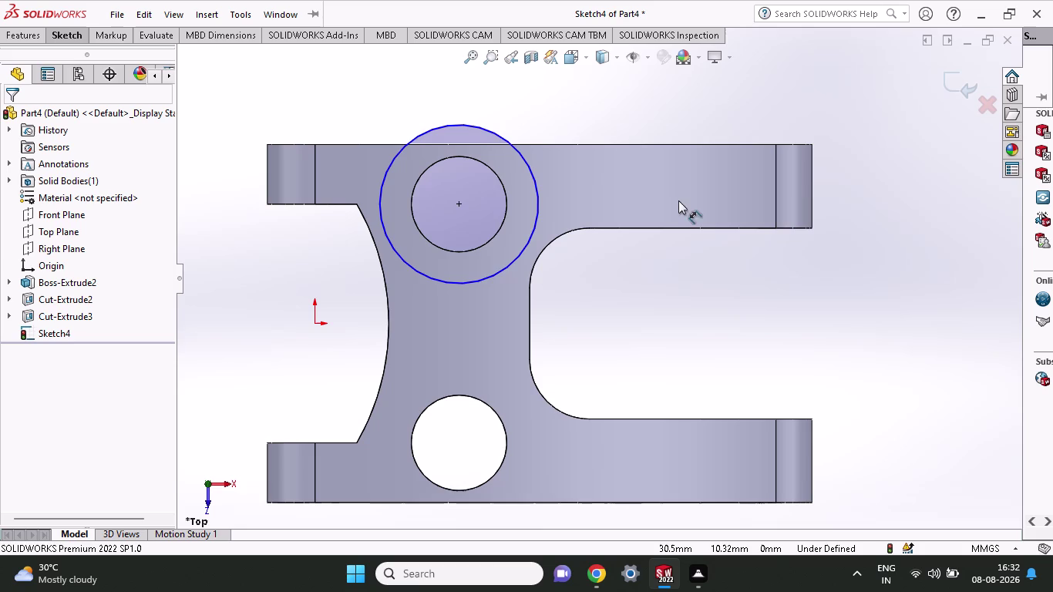
click(538, 180)
click(603, 97)
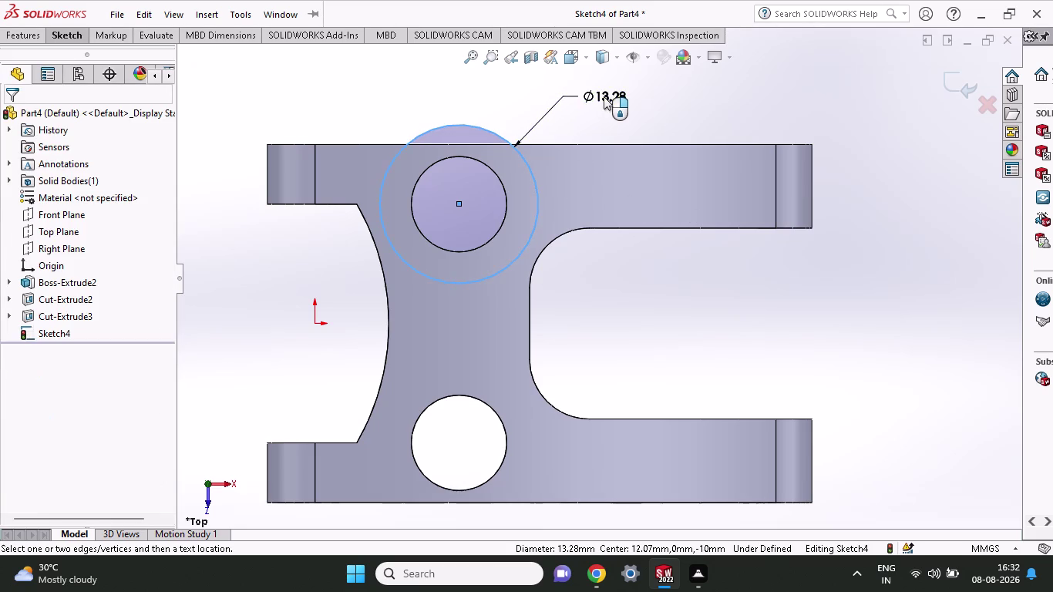
key(1)
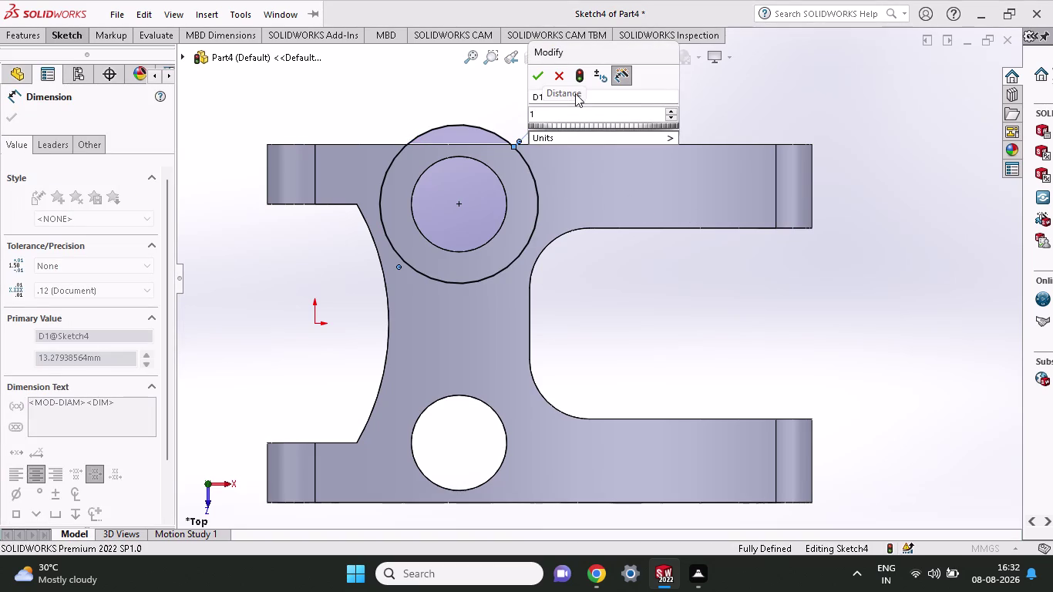
key(4)
click(534, 81)
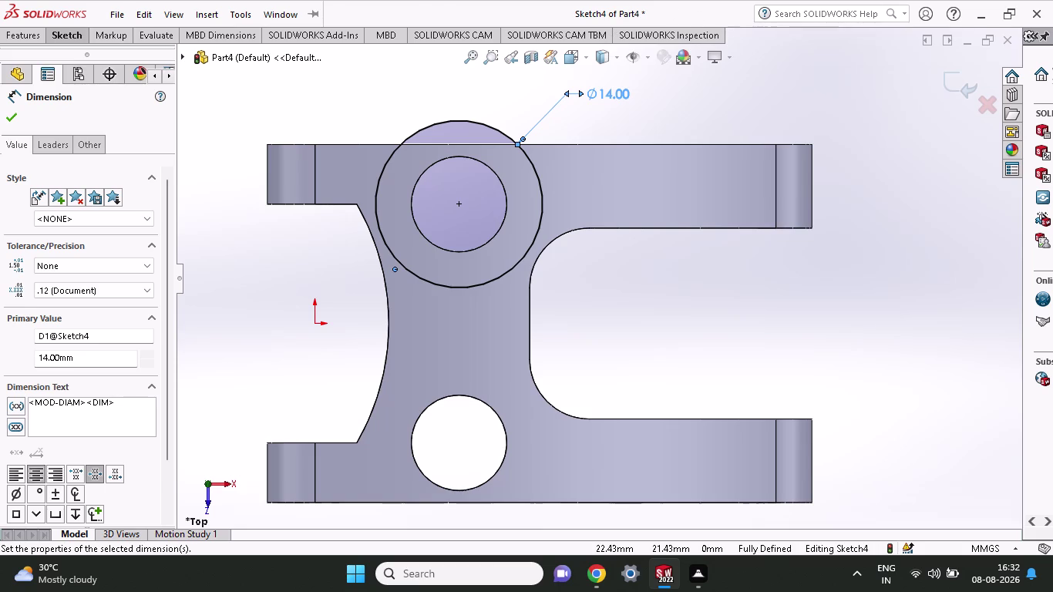
click(68, 36)
click(90, 55)
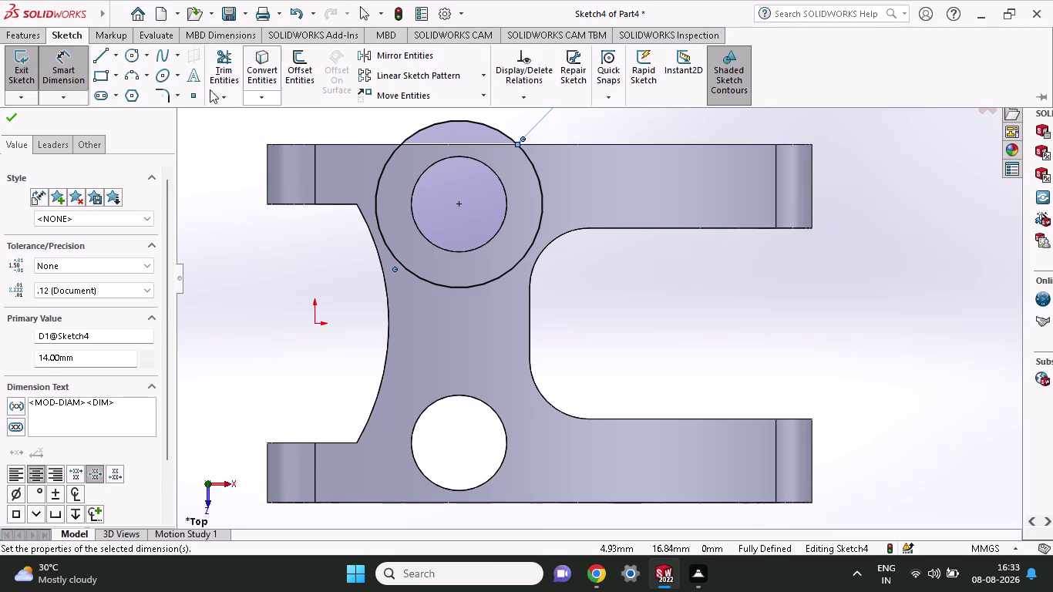
Draw a short vertical line up the right arm's end from its corner.
click(91, 53)
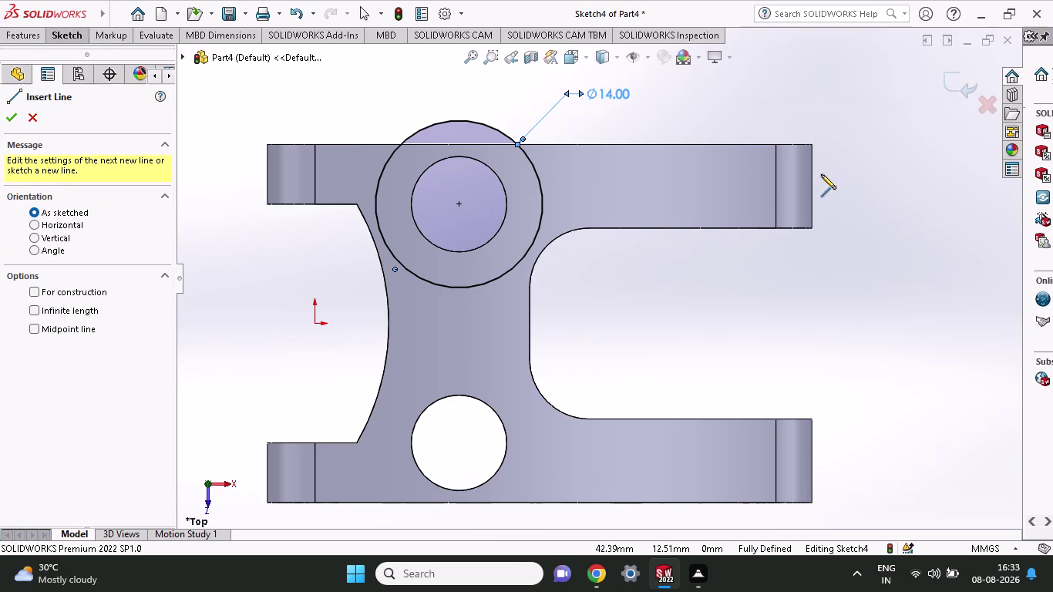
click(809, 229)
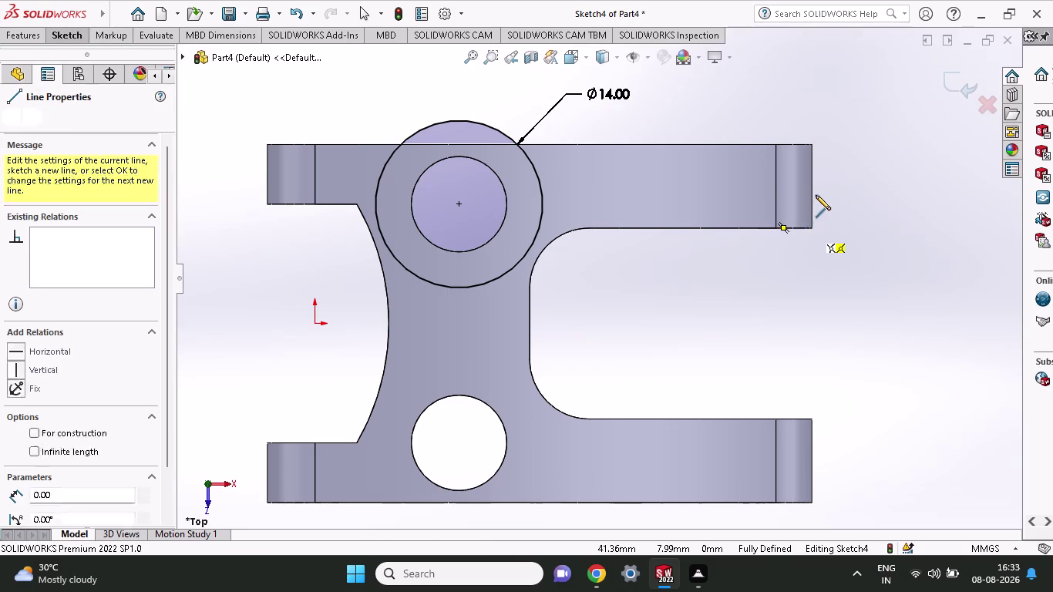
click(812, 176)
key(Escape)
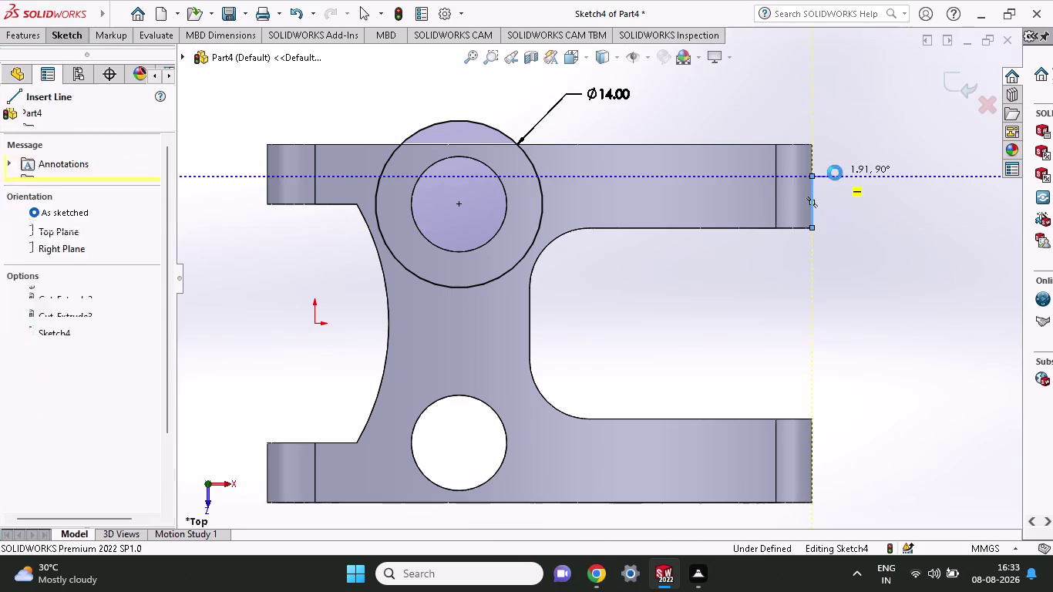
click(55, 40)
click(69, 66)
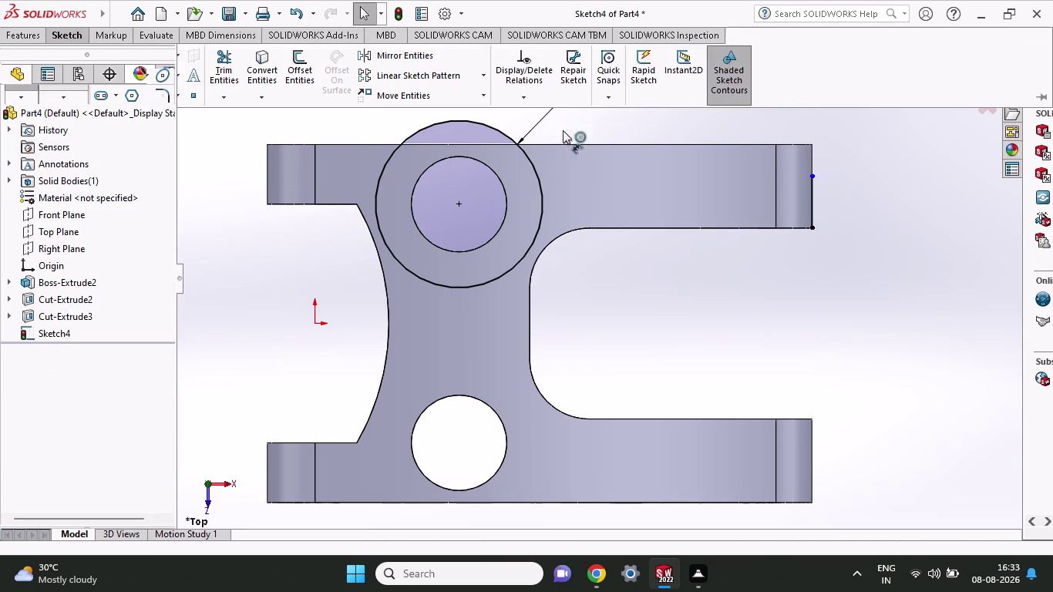
Dimension the vertical line and try entering a length, then undo the entry.
click(815, 227)
click(814, 177)
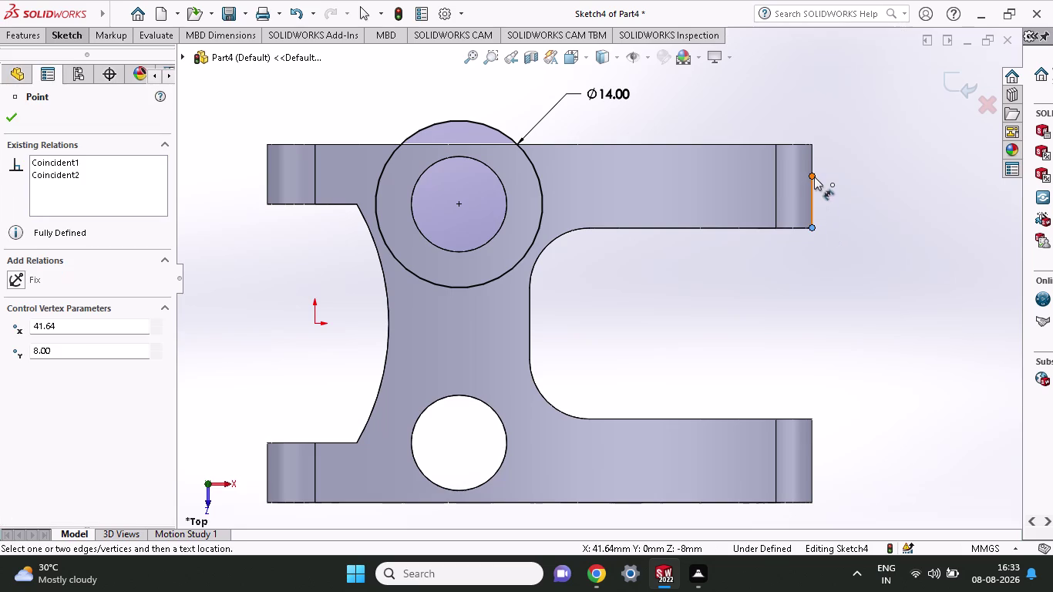
click(883, 173)
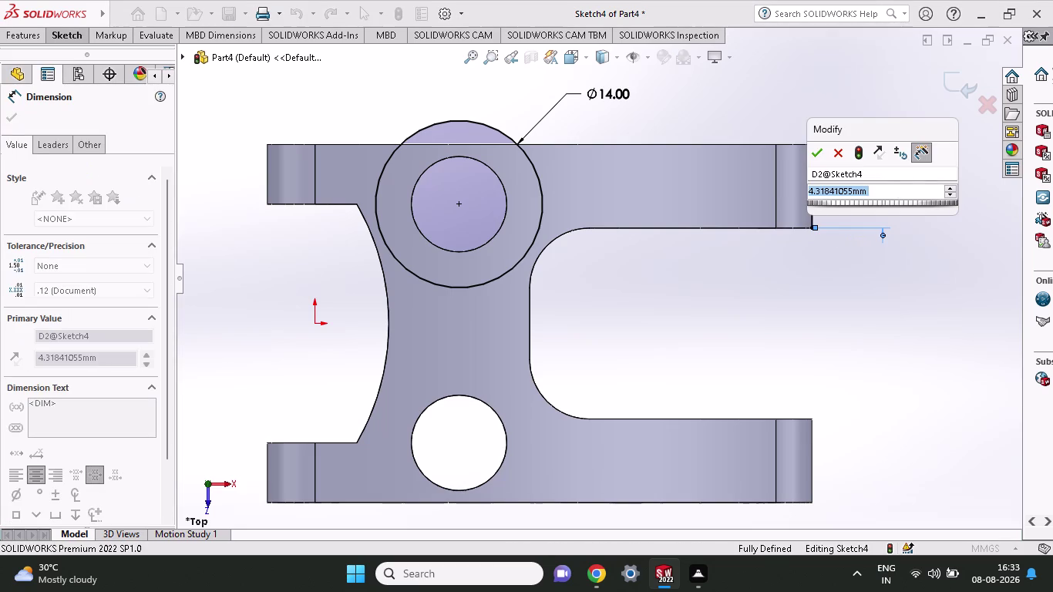
key(4)
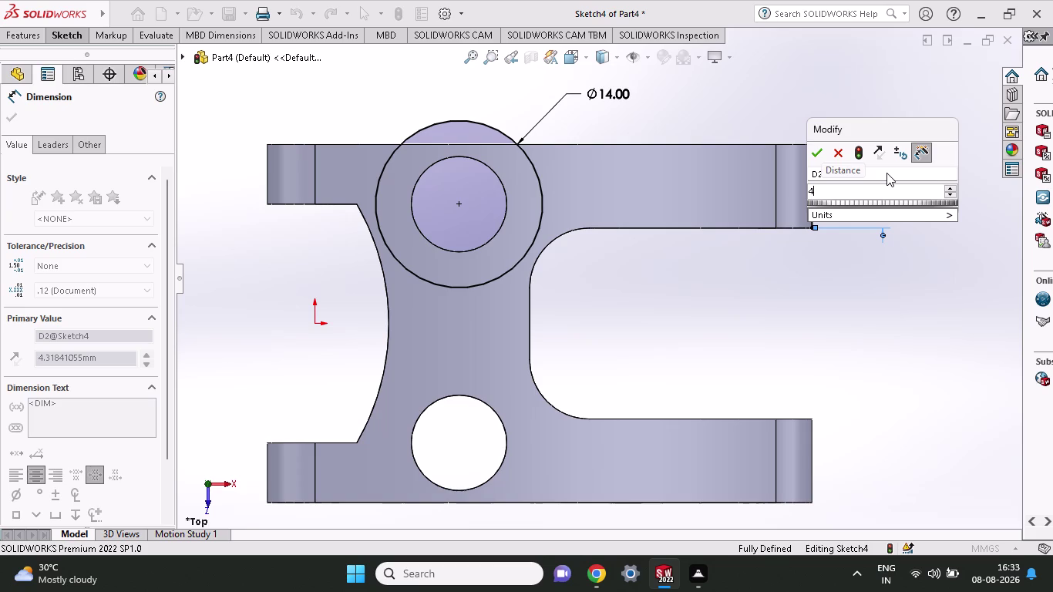
key(apostrophe)
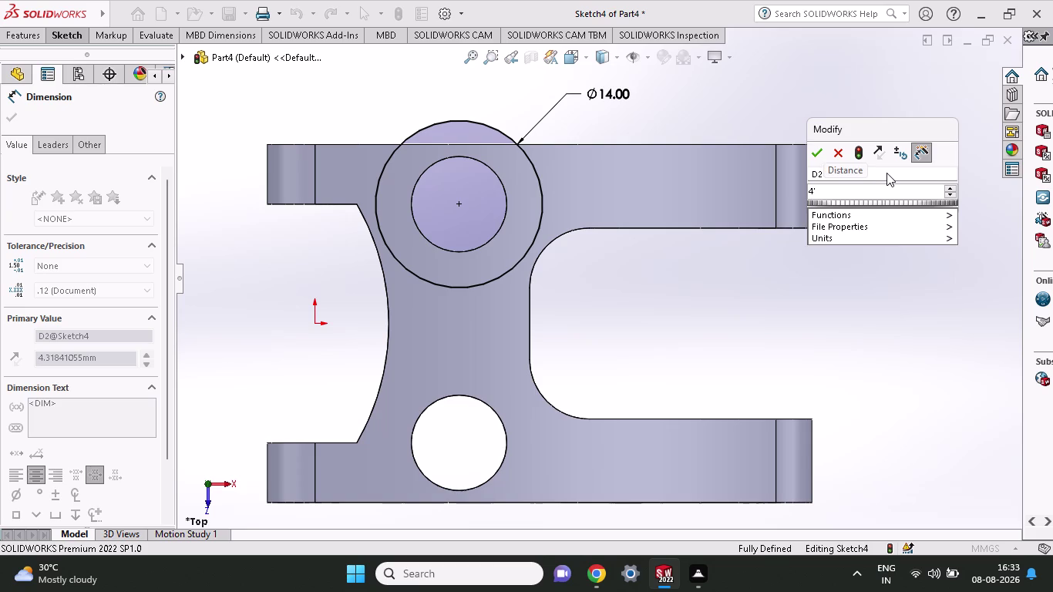
key(5)
key(Return)
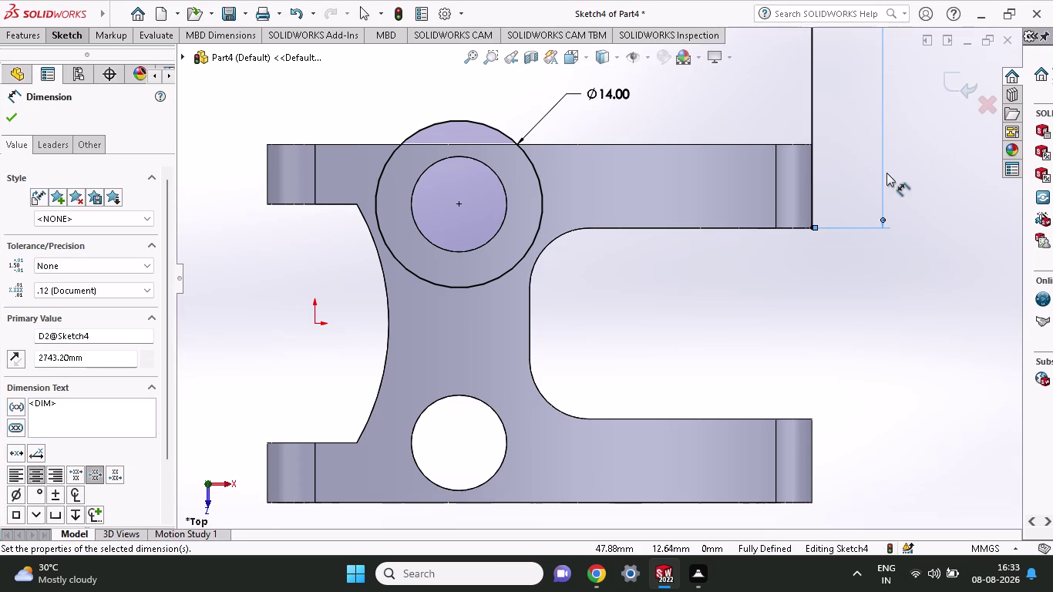
key(ctrl+z)
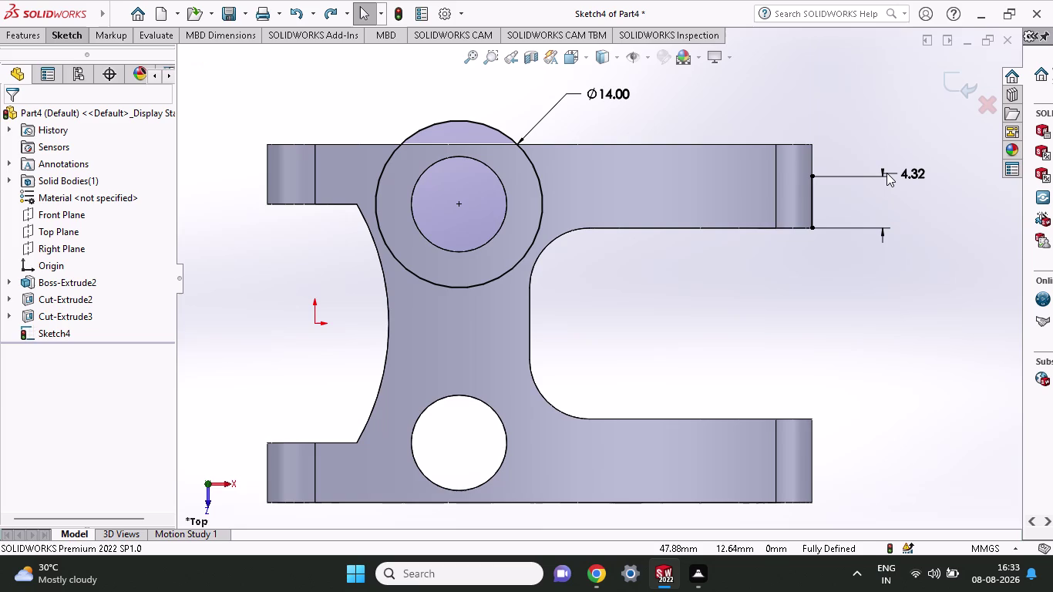
Change the 4.32 dimension on the vertical line to 4.50 mm.
double_click(916, 171)
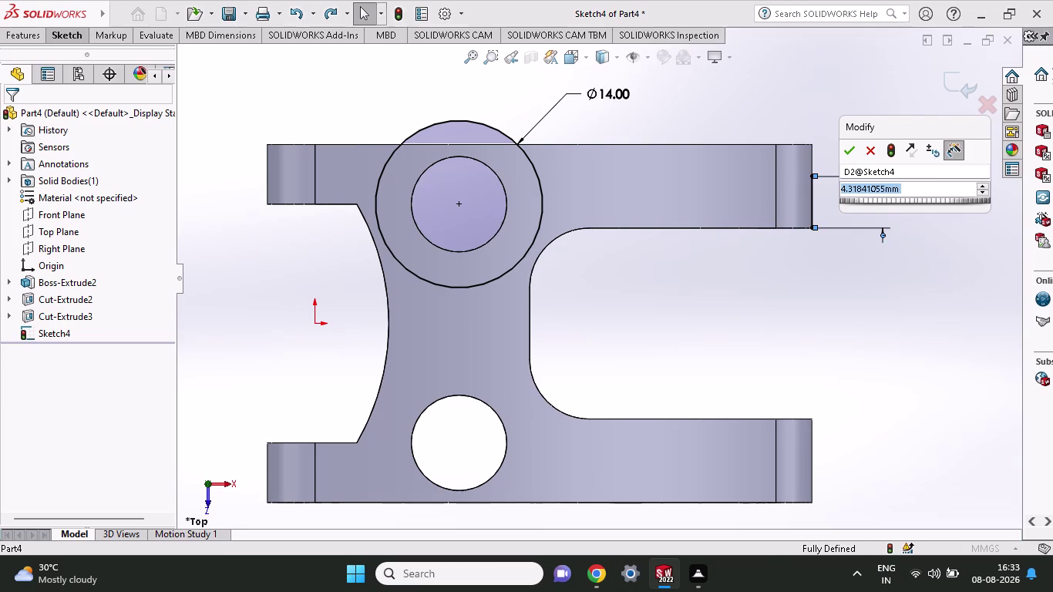
key(4)
text(.)
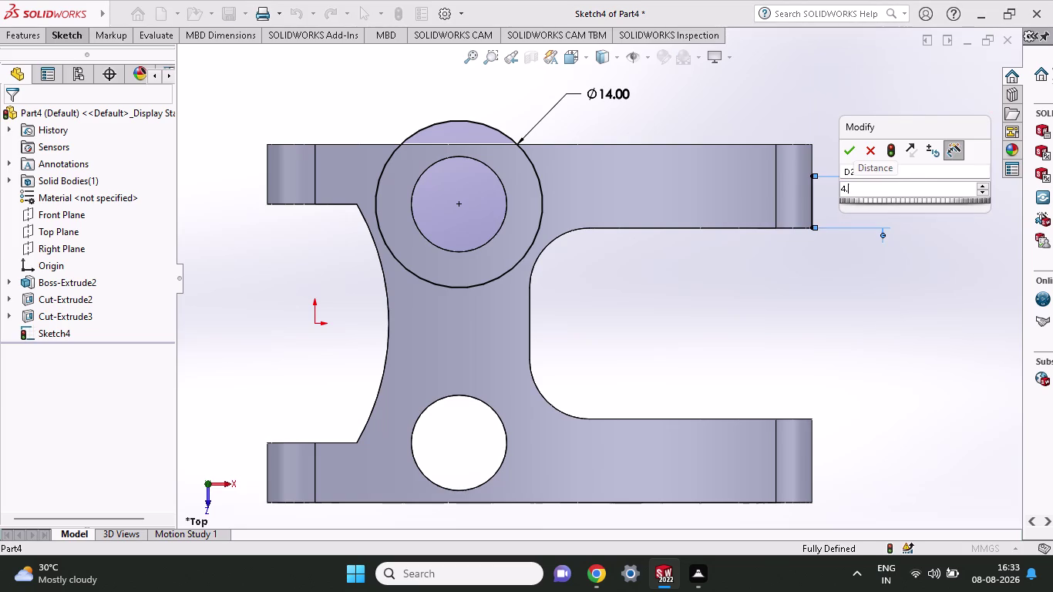
text(5)
key(Return)
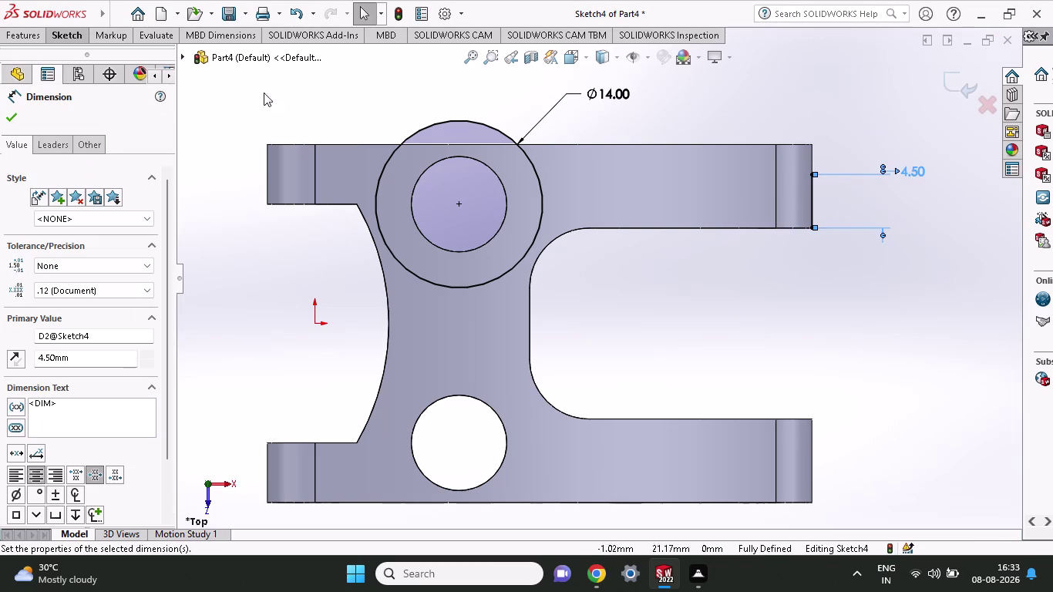
click(74, 31)
click(92, 58)
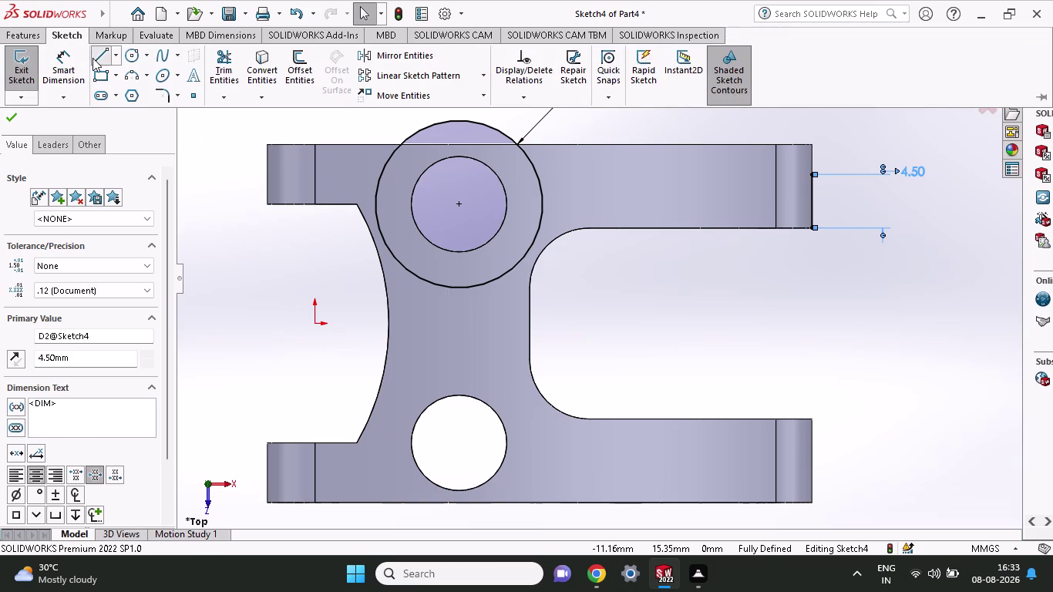
Draw a horizontal line from the 4.50 mm line's top endpoint to the Ø14 circle.
click(809, 174)
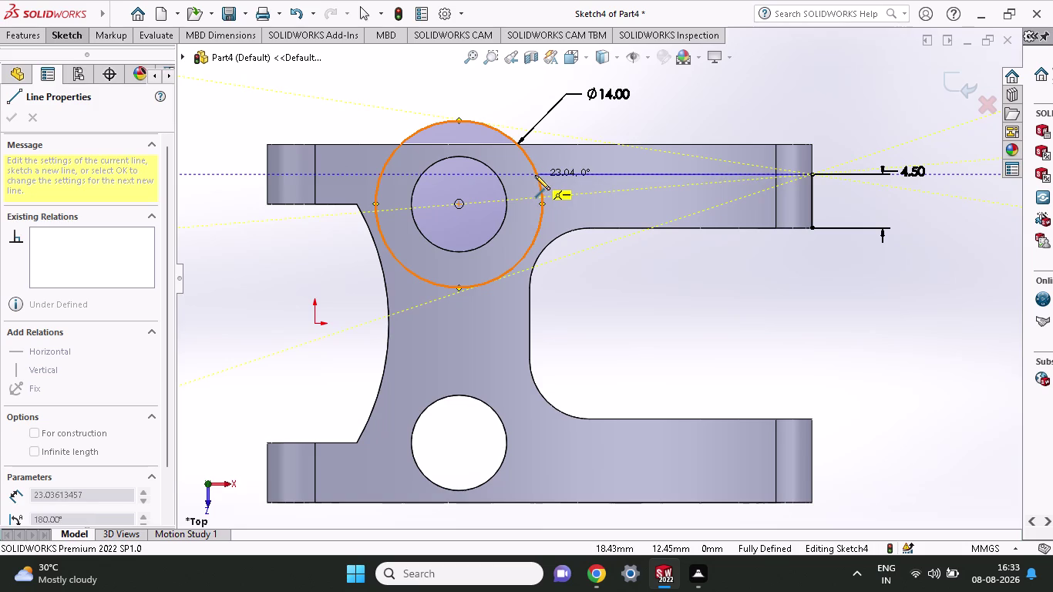
click(535, 175)
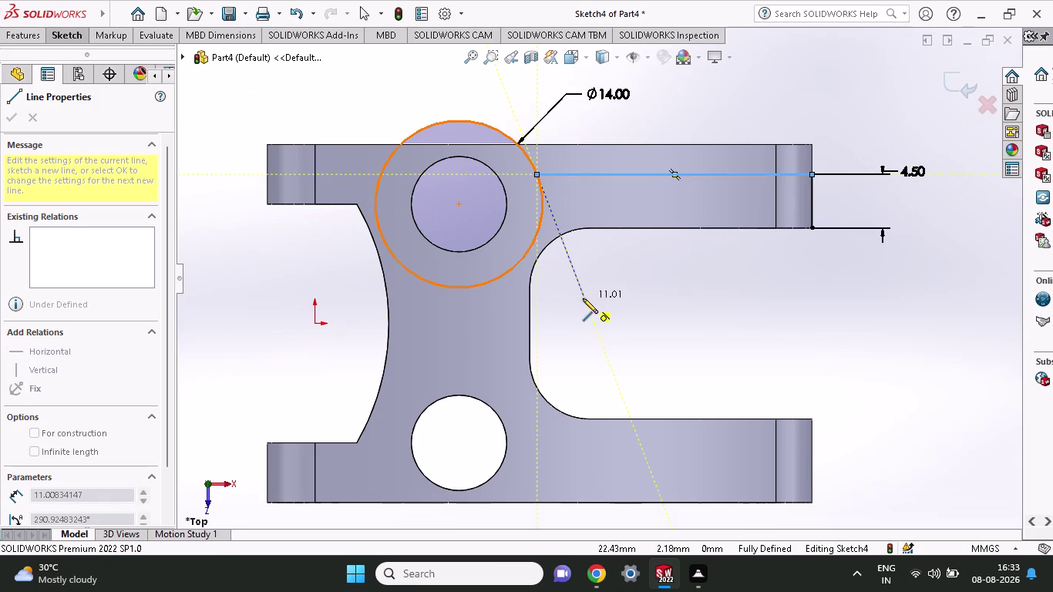
key(Escape)
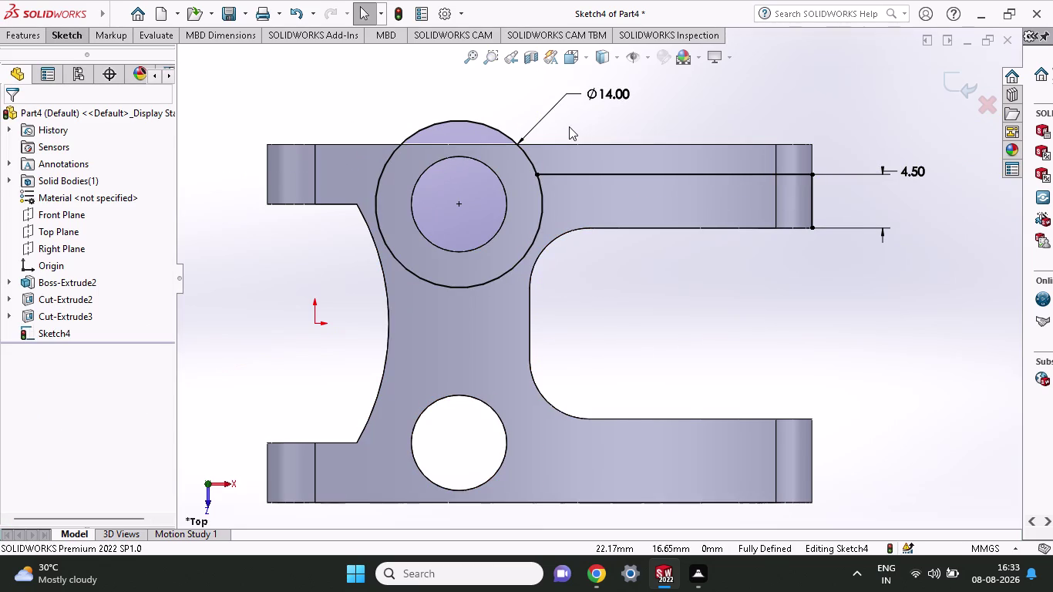
click(75, 36)
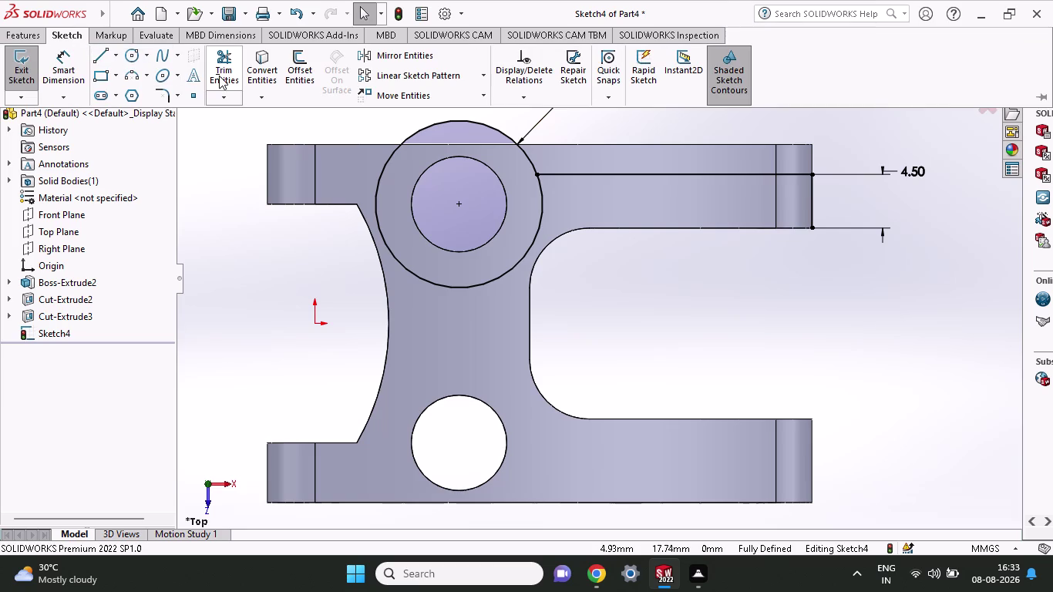
Try Convert Entities and a trim on the circle, cancelling and undoing both.
click(270, 68)
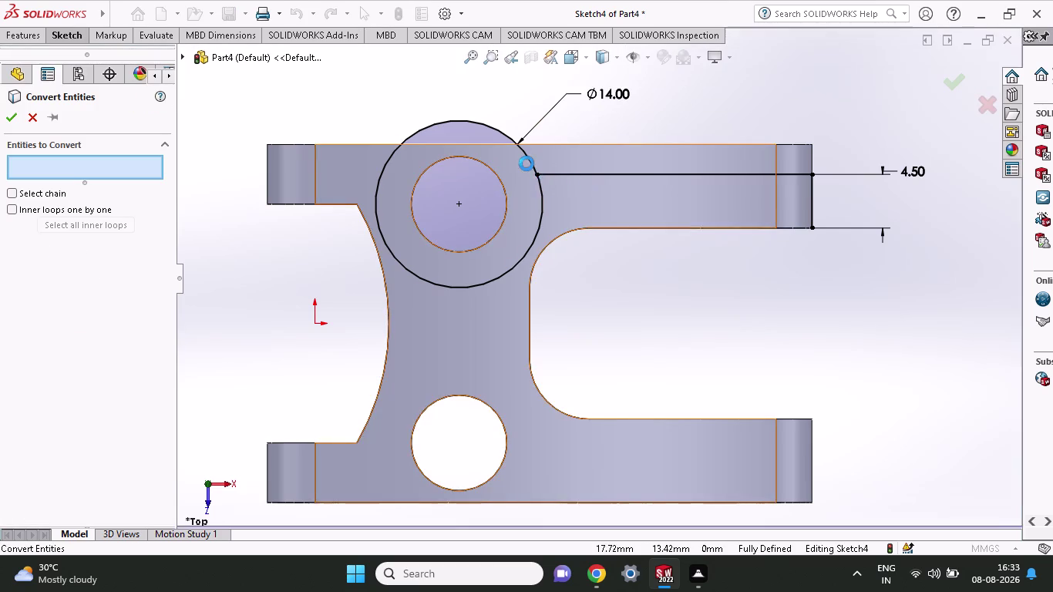
click(529, 163)
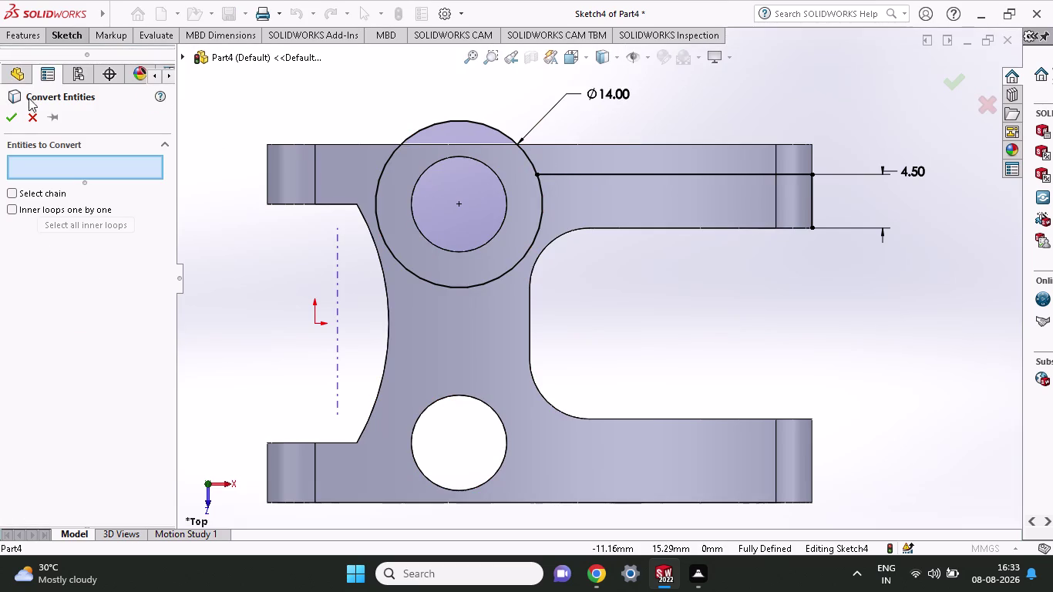
click(0, 116)
click(2, 116)
click(30, 36)
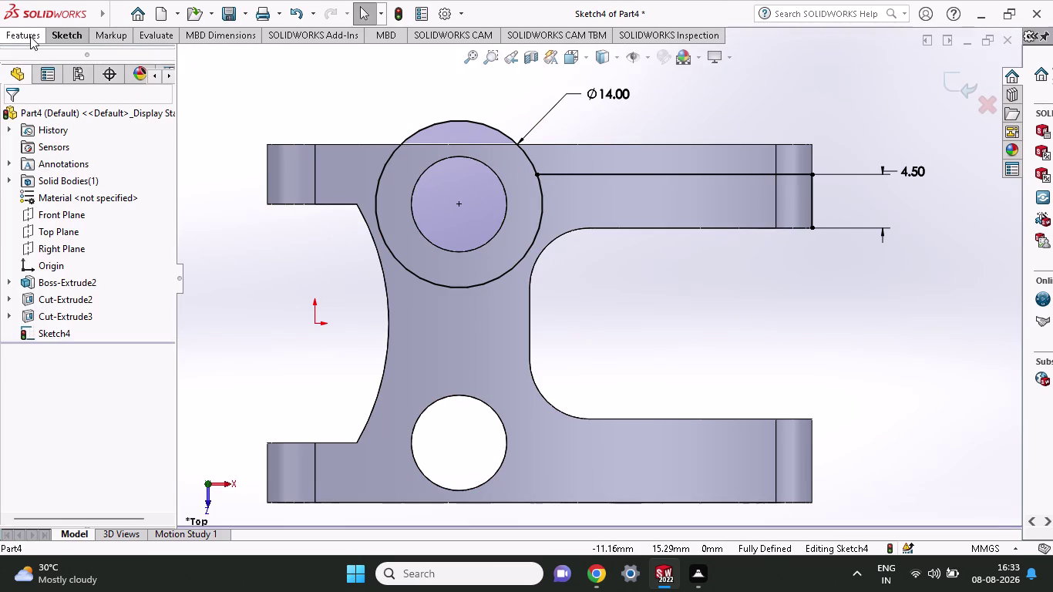
click(80, 40)
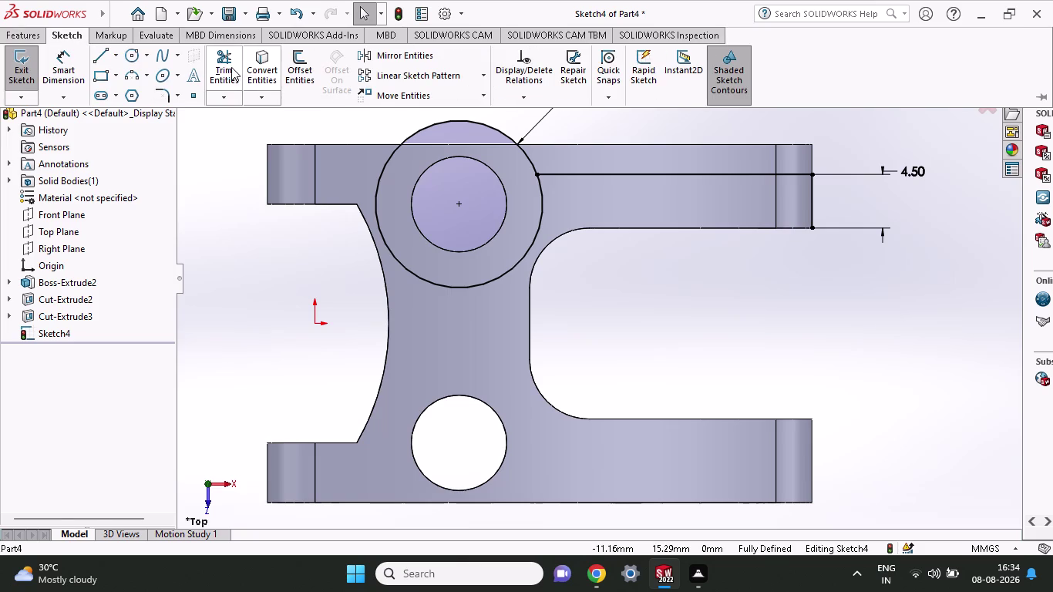
click(230, 67)
drag(550, 192, 531, 220)
key(ctrl+z)
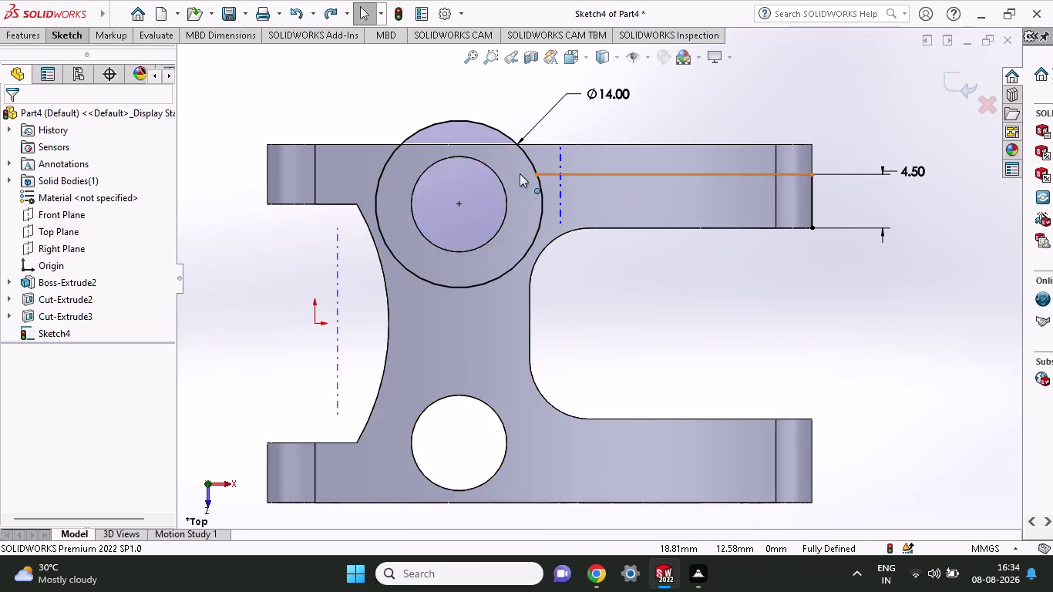
click(73, 36)
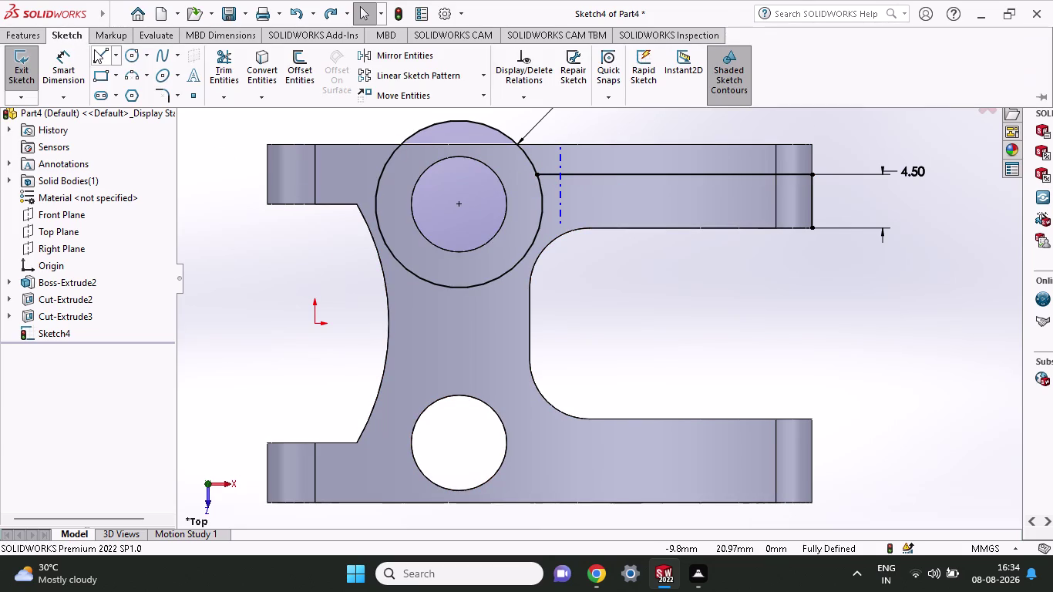
Draw a short horizontal line leftward from the Ø14 circle's left edge, level with the first.
click(94, 50)
click(536, 172)
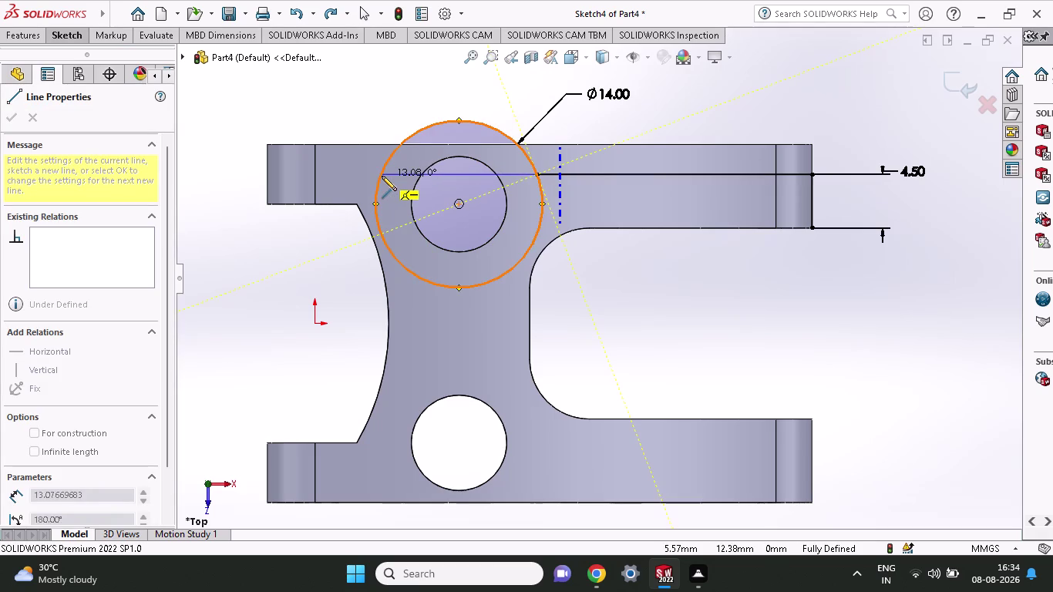
click(381, 176)
click(353, 175)
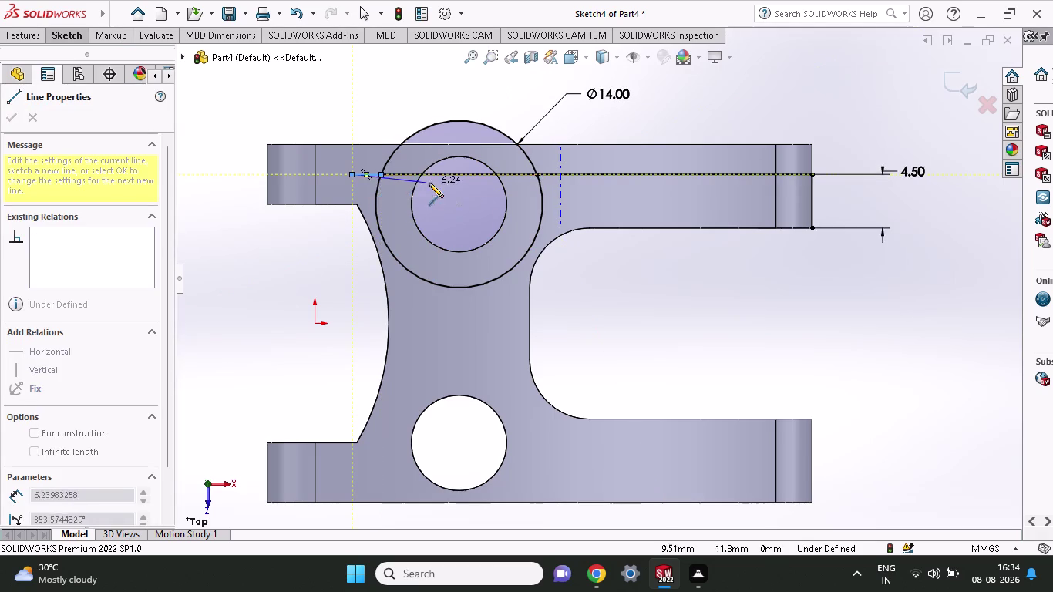
key(Escape)
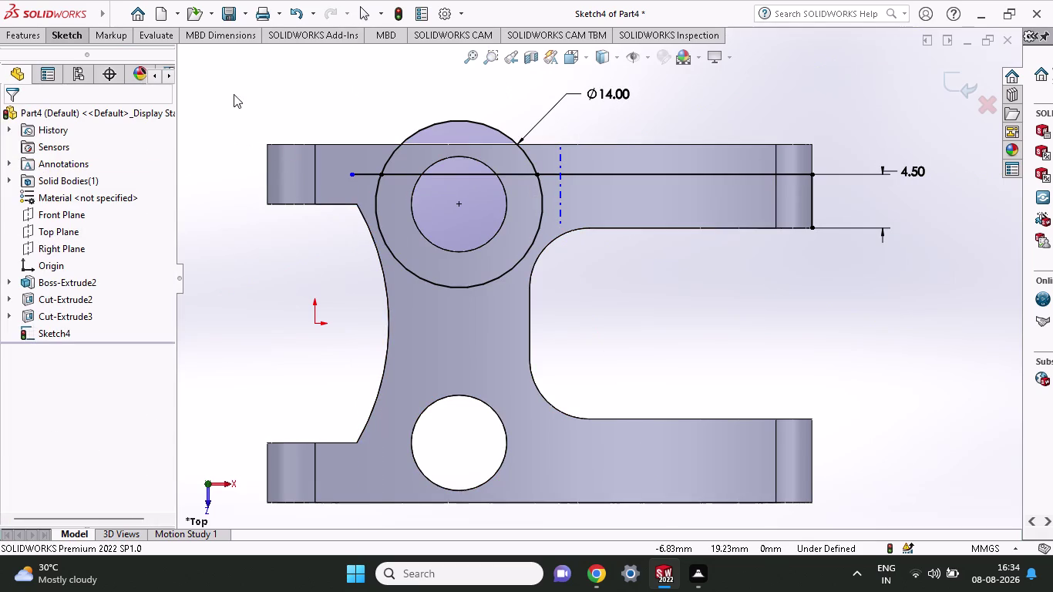
click(69, 42)
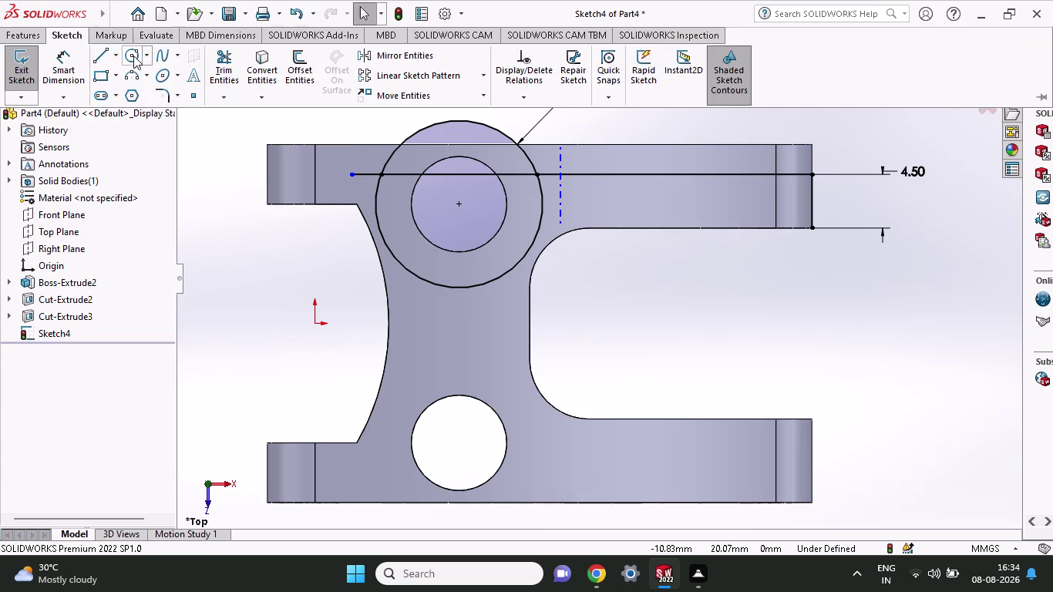
click(217, 59)
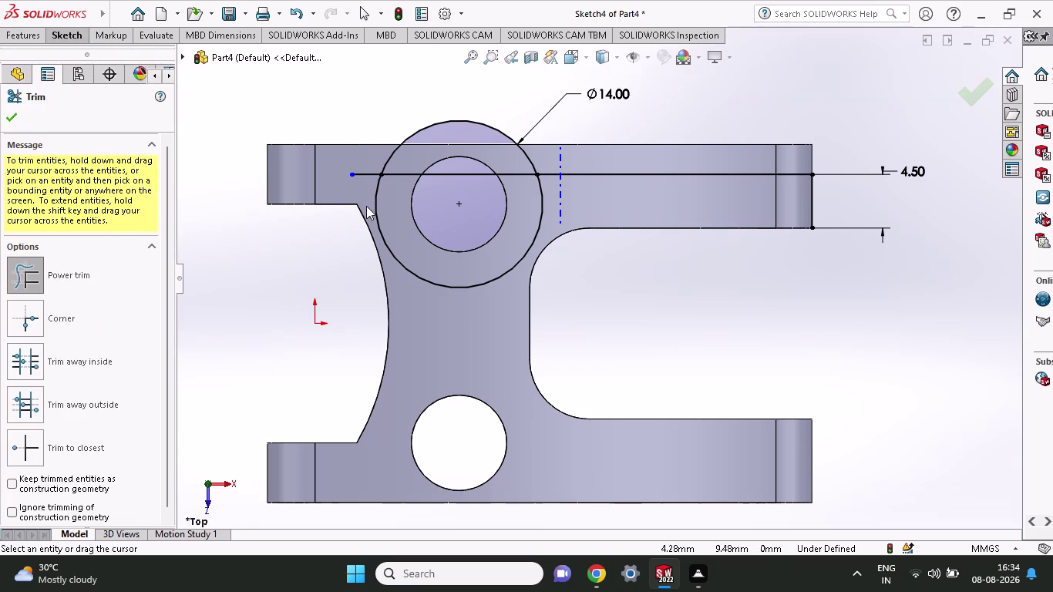
Power-trim the Ø14 circle to its upper arc, removing line pieces inside and left of it.
click(77, 39)
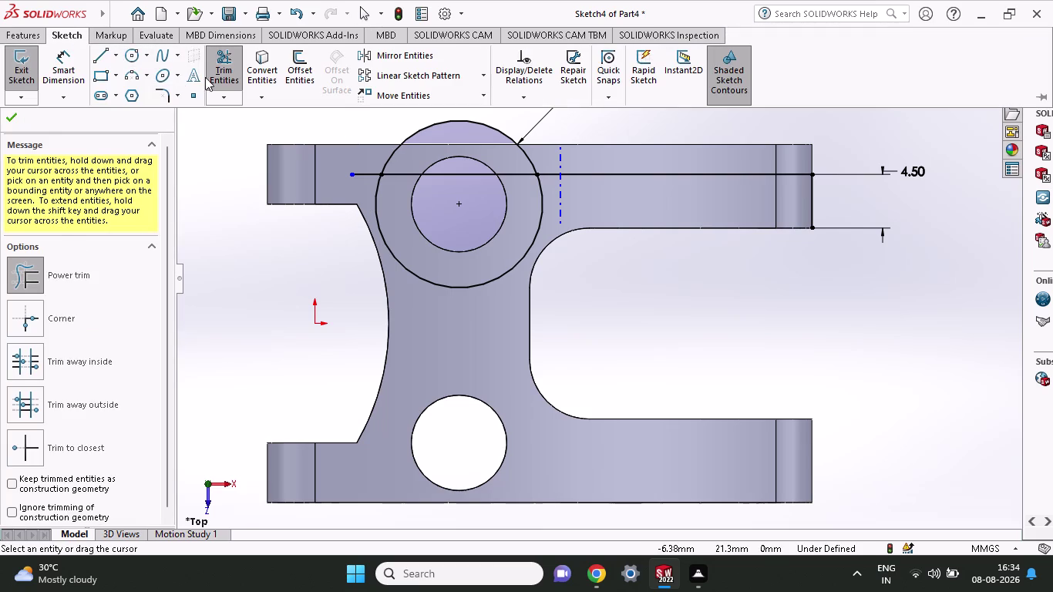
click(226, 64)
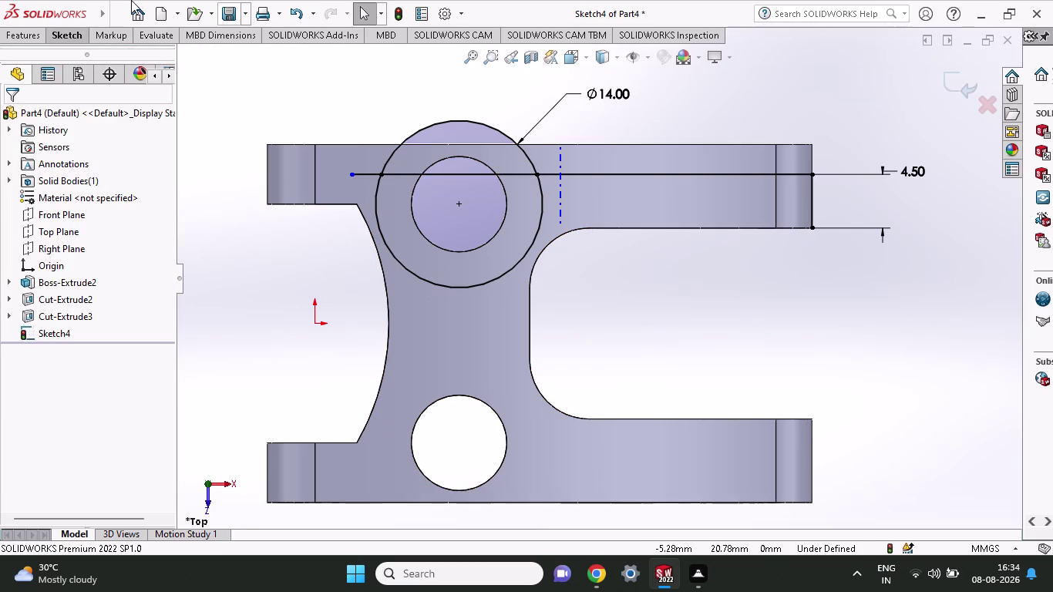
click(69, 30)
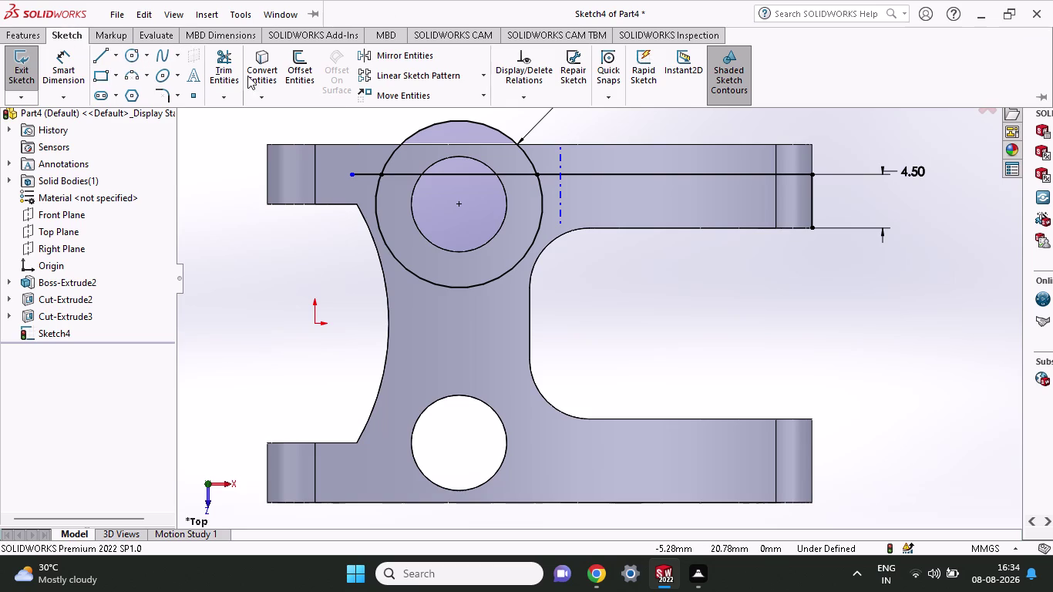
click(212, 72)
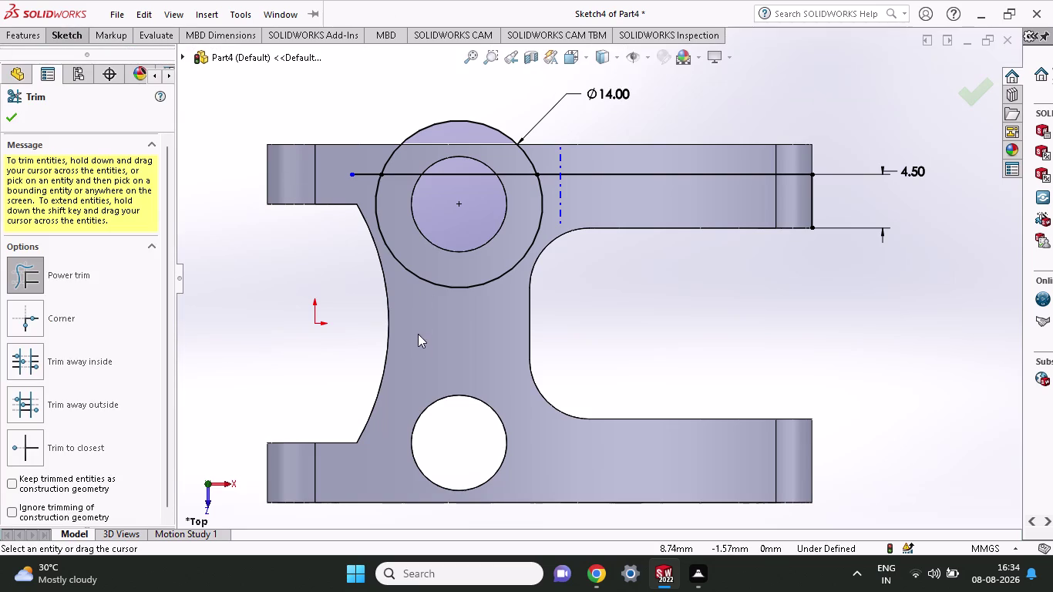
drag(417, 301, 418, 265)
drag(398, 195, 397, 168)
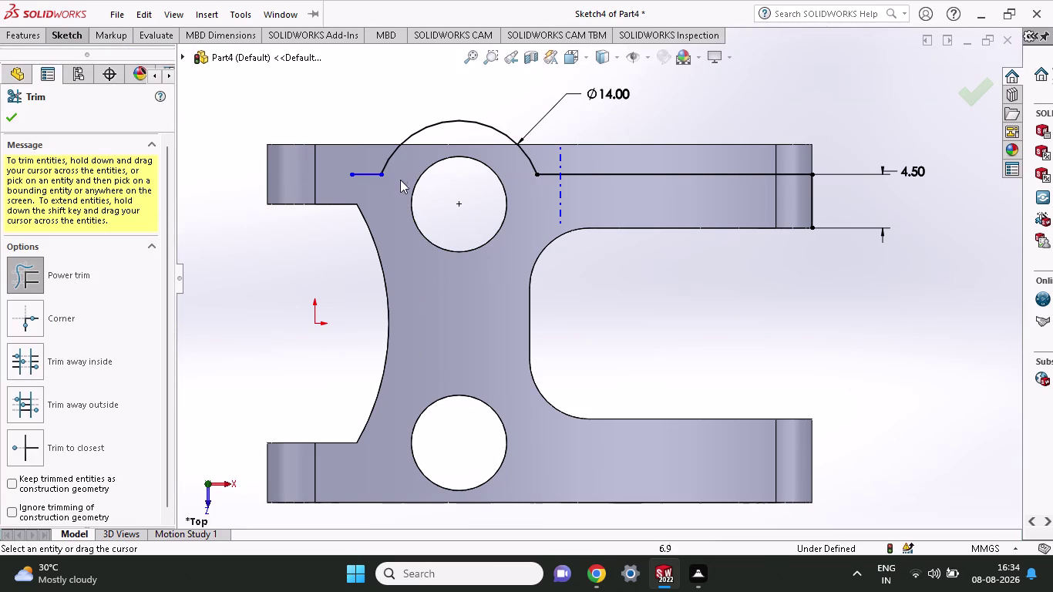
drag(372, 193, 371, 167)
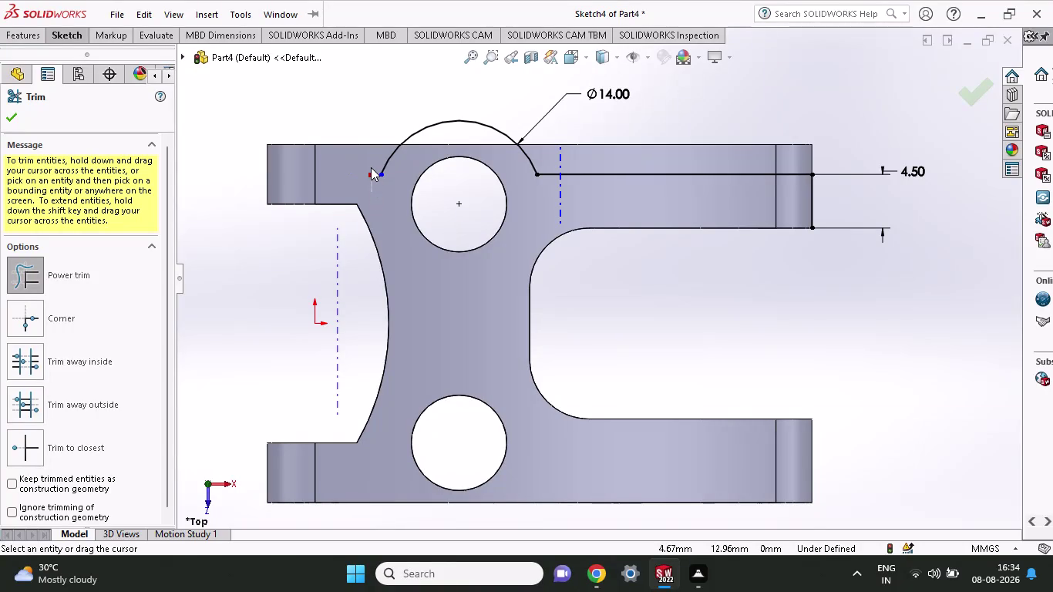
drag(370, 167, 372, 141)
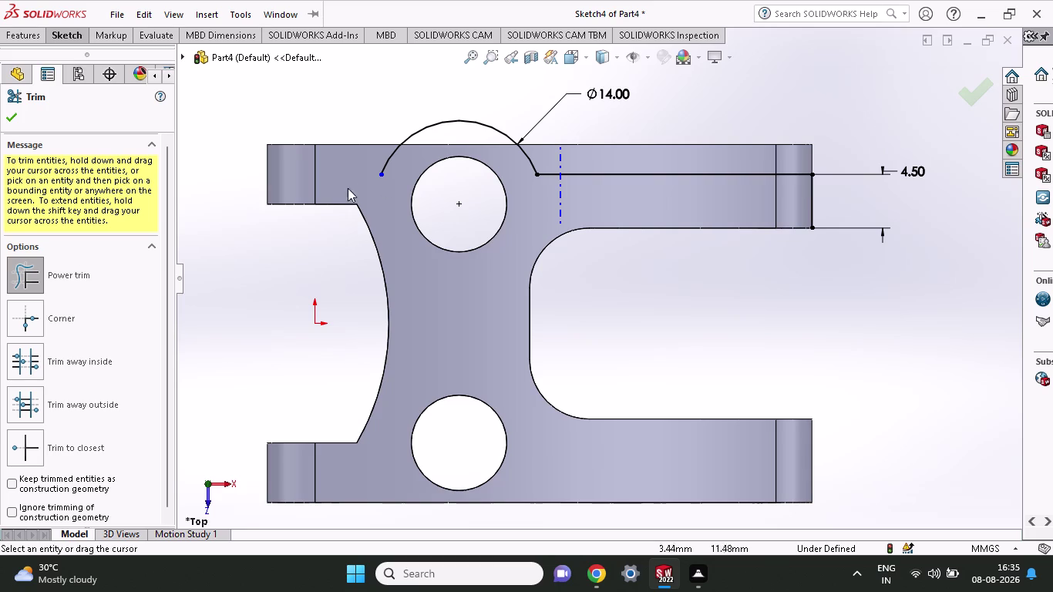
click(78, 35)
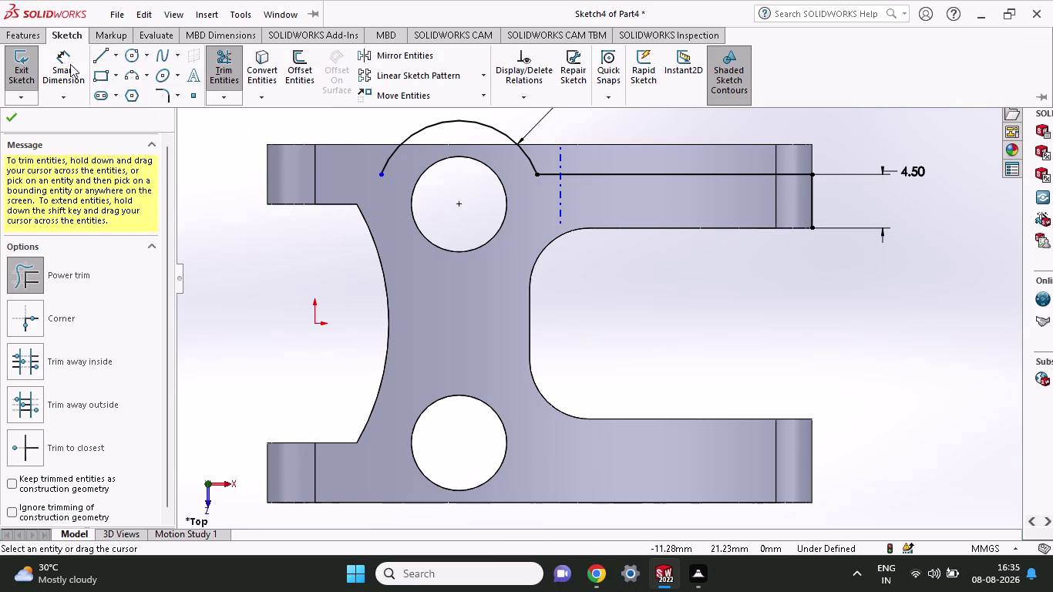
click(95, 59)
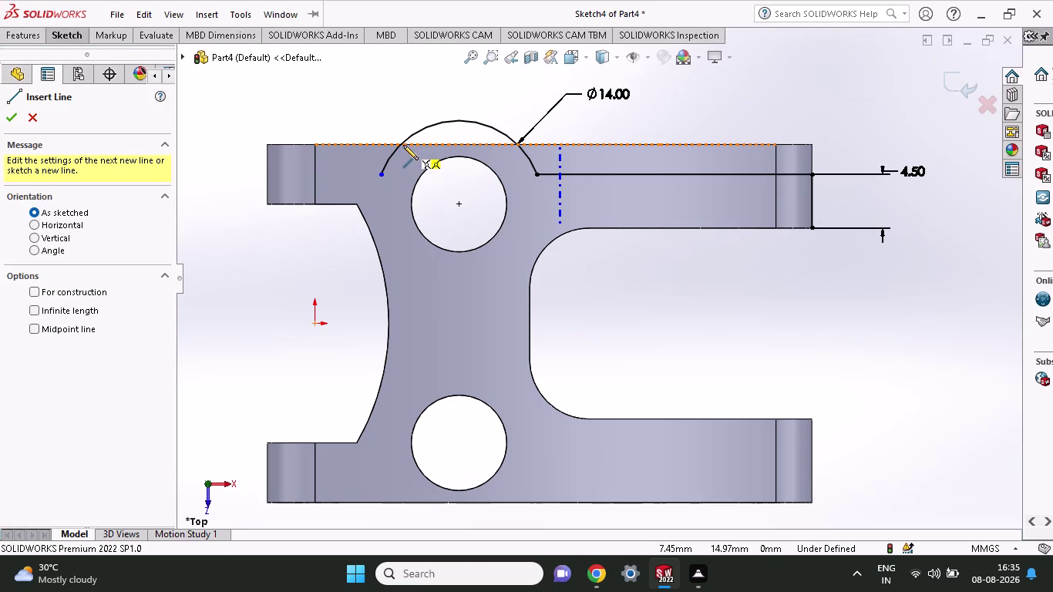
Draw a short horizontal line along the part's top edge, crossing the arc's left side.
click(401, 144)
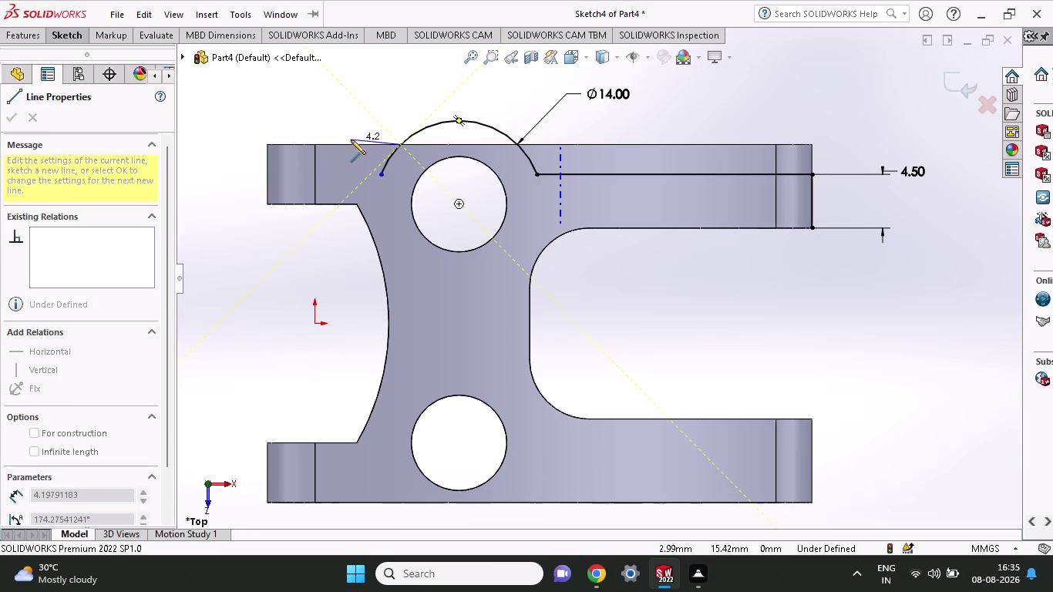
click(350, 142)
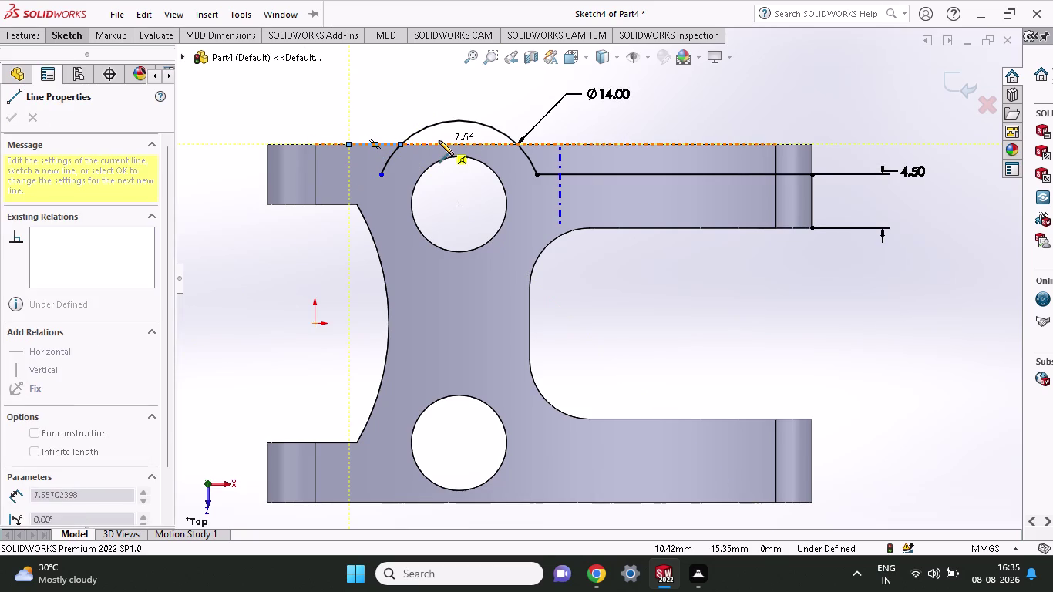
click(439, 141)
key(Escape)
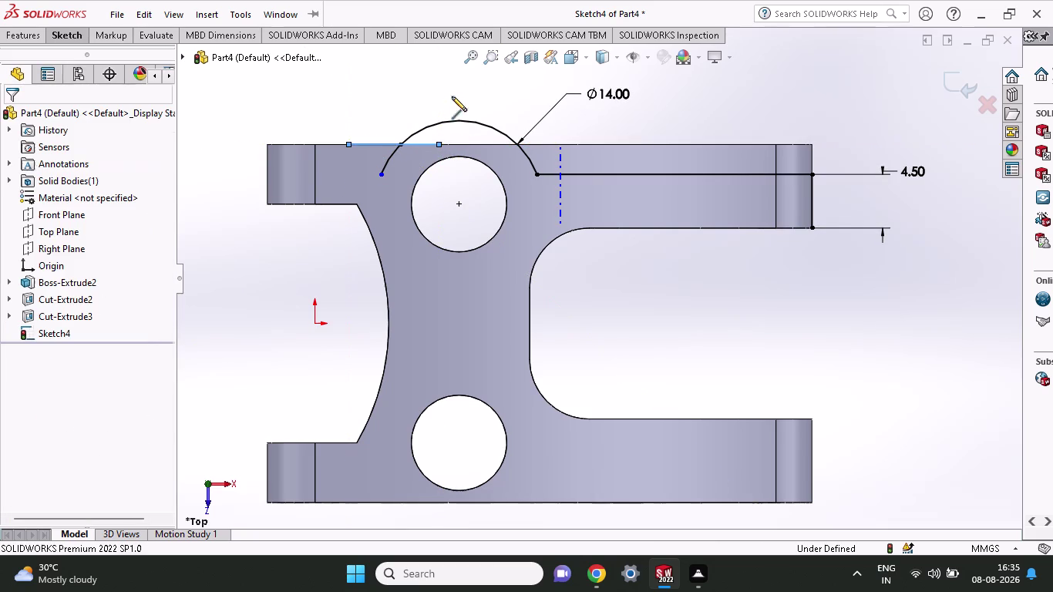
click(74, 30)
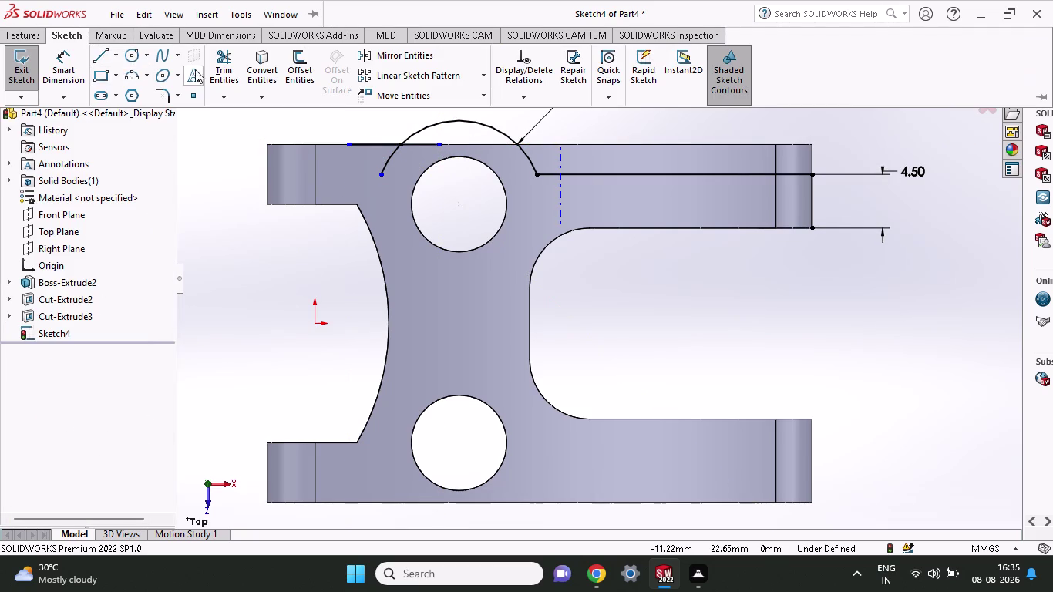
Power-trim the arc's left tail and the short top line's outer part, leaving Sketch4 fully defined.
click(213, 67)
drag(409, 161, 374, 167)
drag(421, 155, 430, 140)
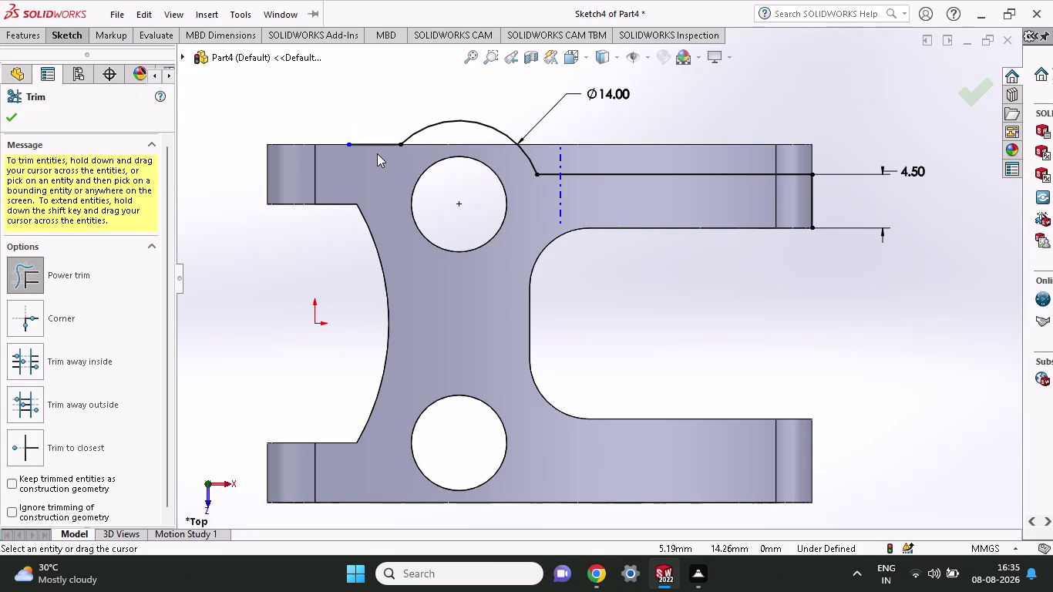
drag(377, 153, 375, 134)
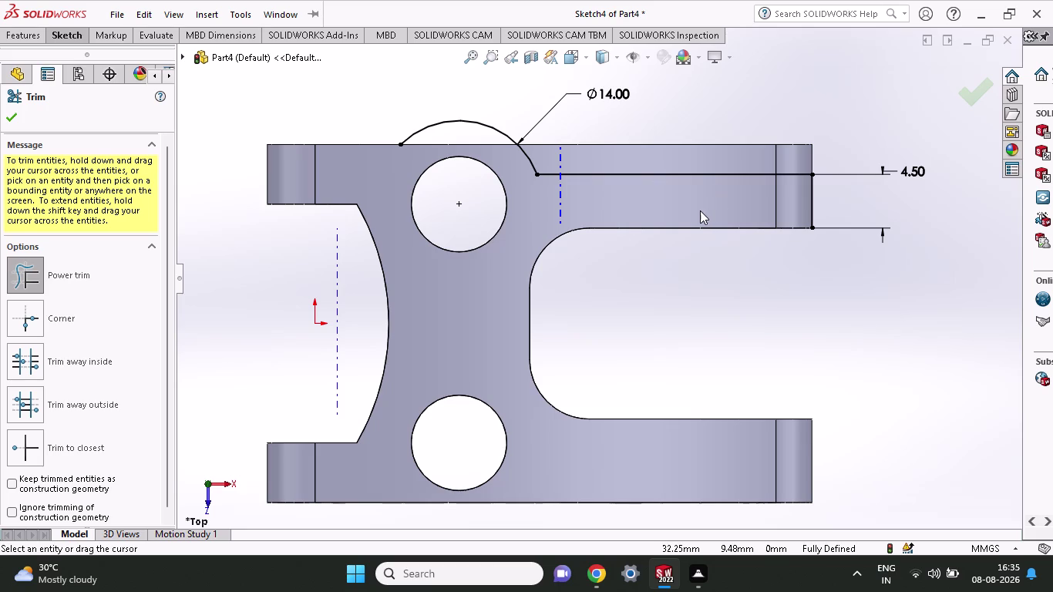
scroll(down, 3)
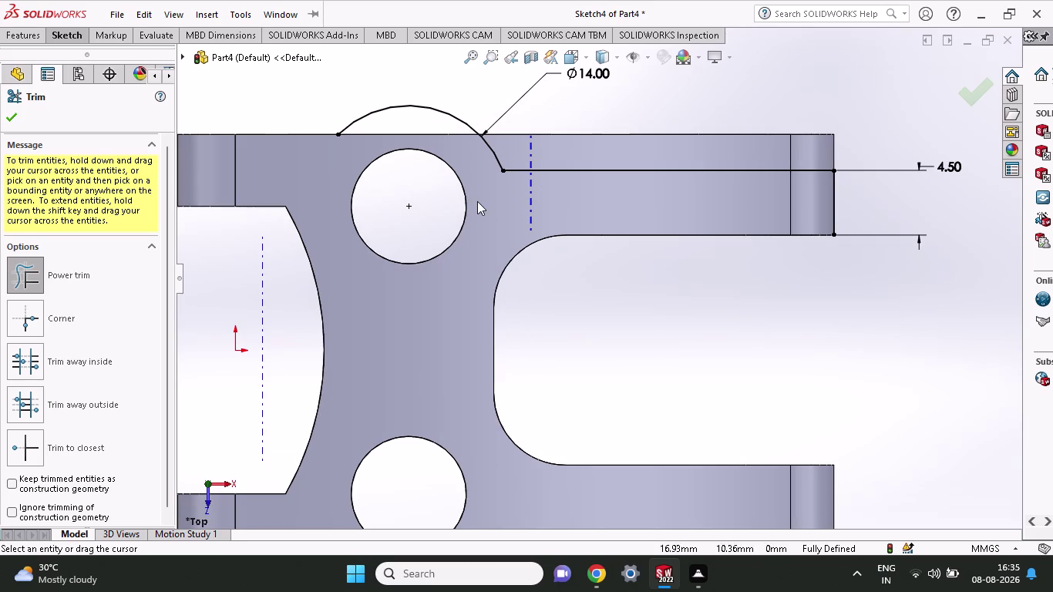
click(67, 43)
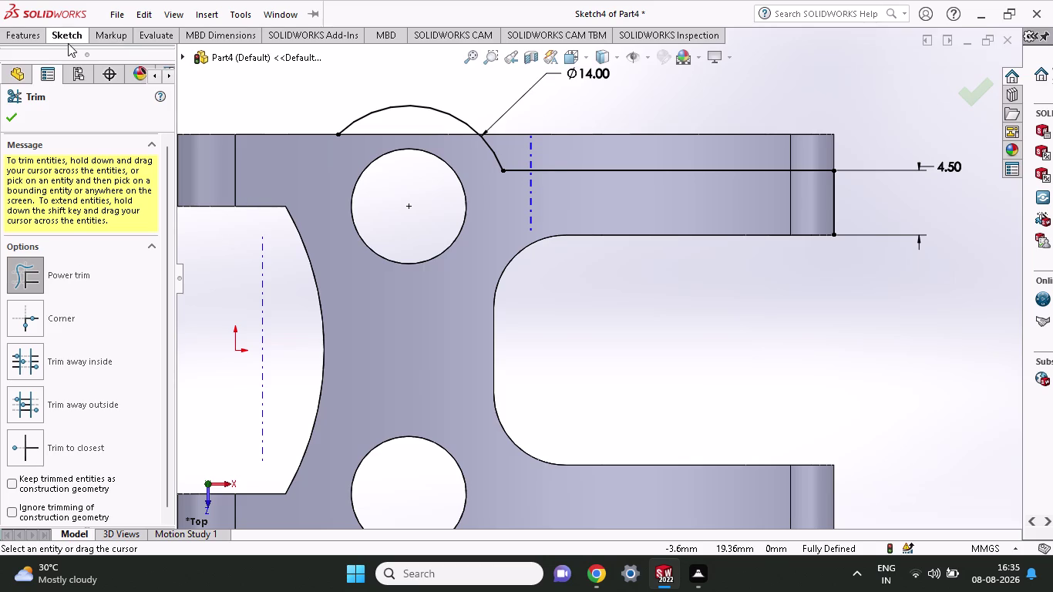
click(163, 95)
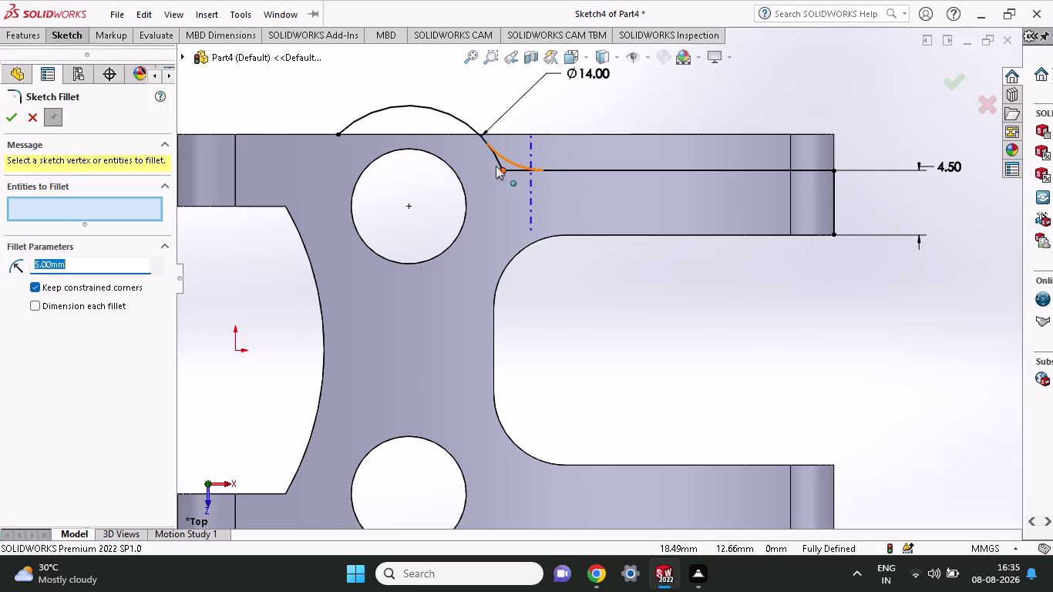
Add a 15 mm sketch fillet between the Ø14 arc and the horizontal line.
click(504, 169)
drag(92, 268, 0, 273)
key(1)
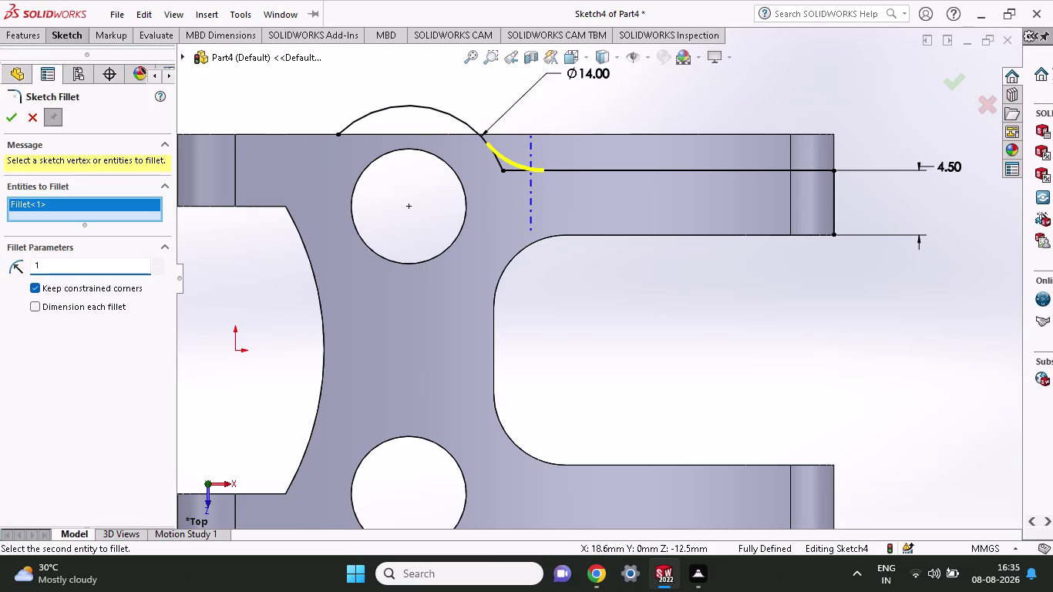
key(5)
click(8, 124)
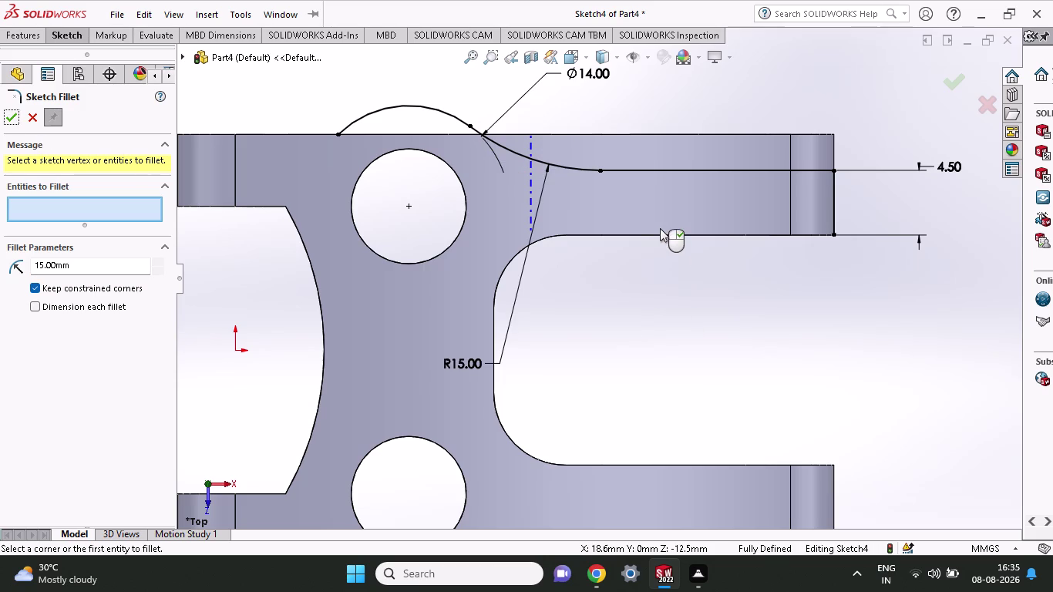
scroll(up, 3)
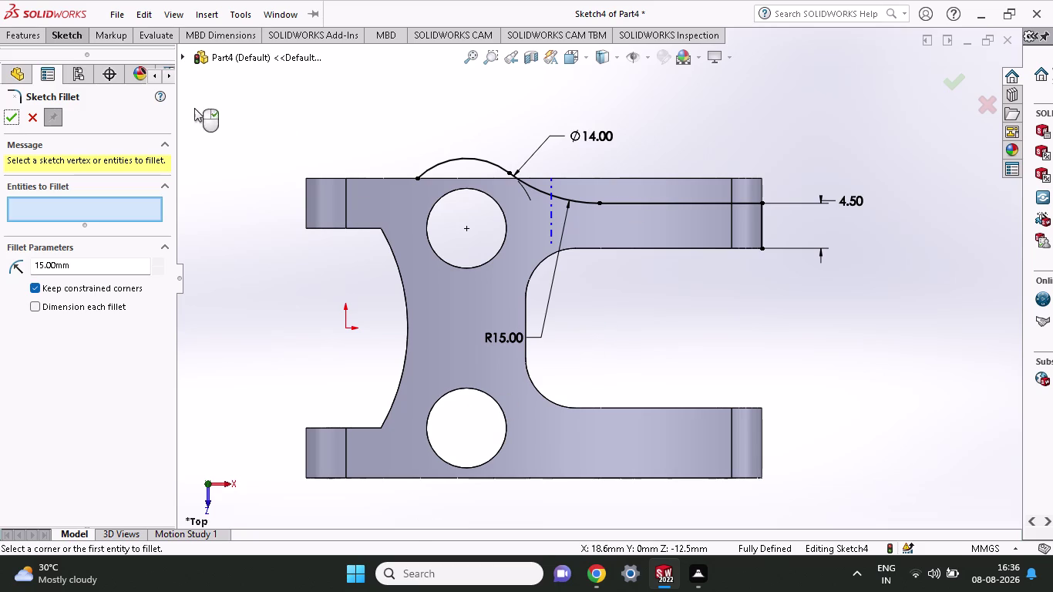
click(74, 40)
click(94, 57)
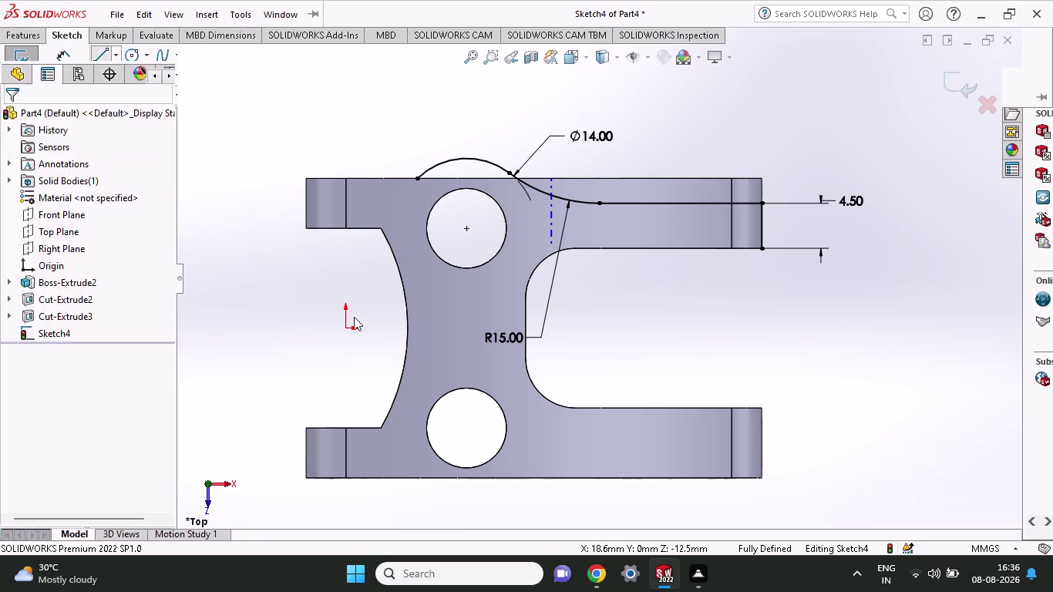
Draw a horizontal mid-height line from the slot's left edge to the outer left arc.
click(405, 322)
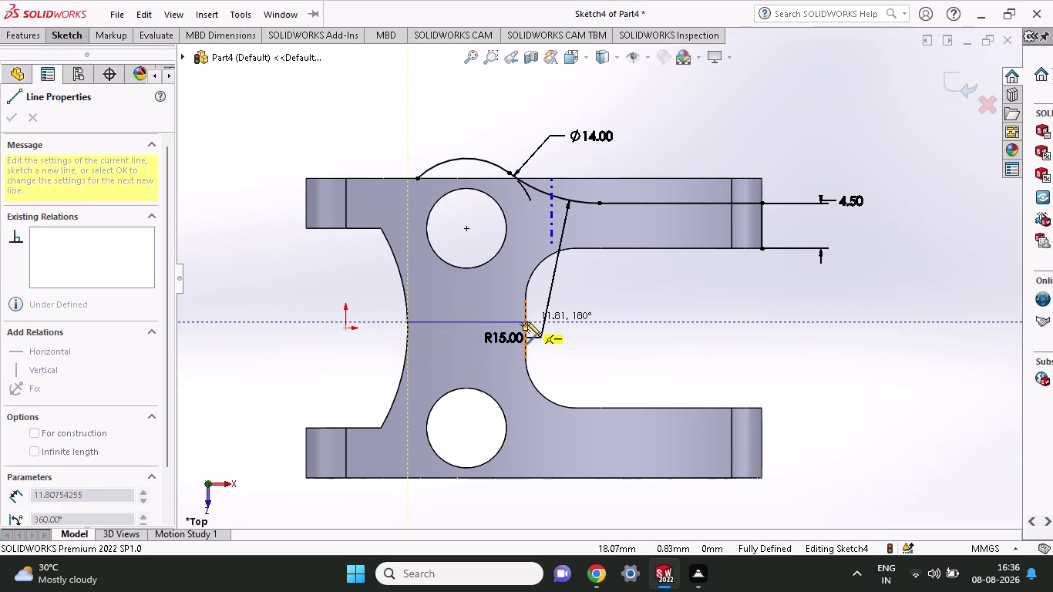
click(527, 321)
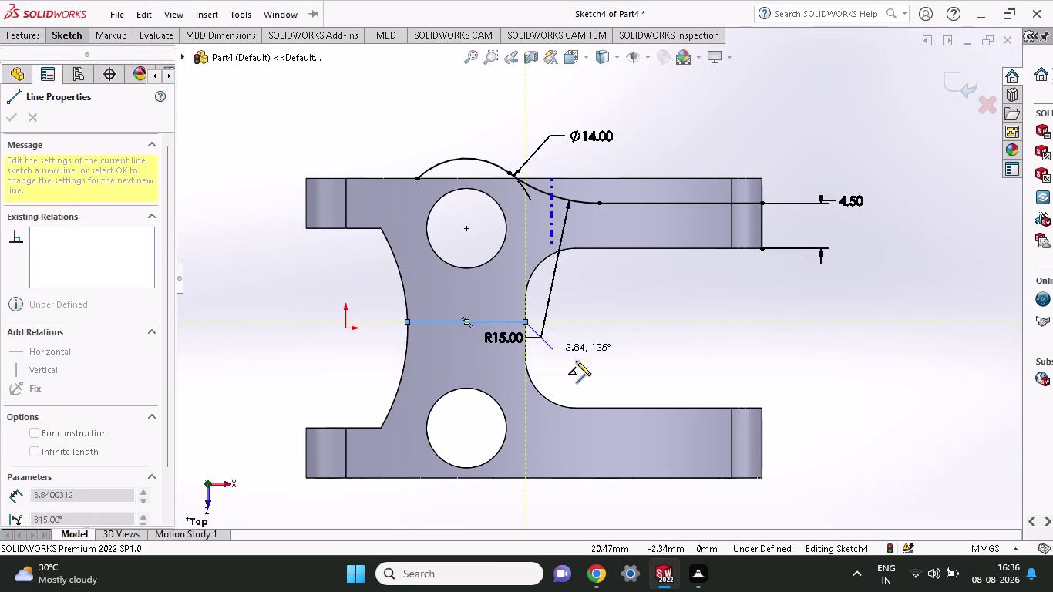
right_click(739, 333)
click(764, 340)
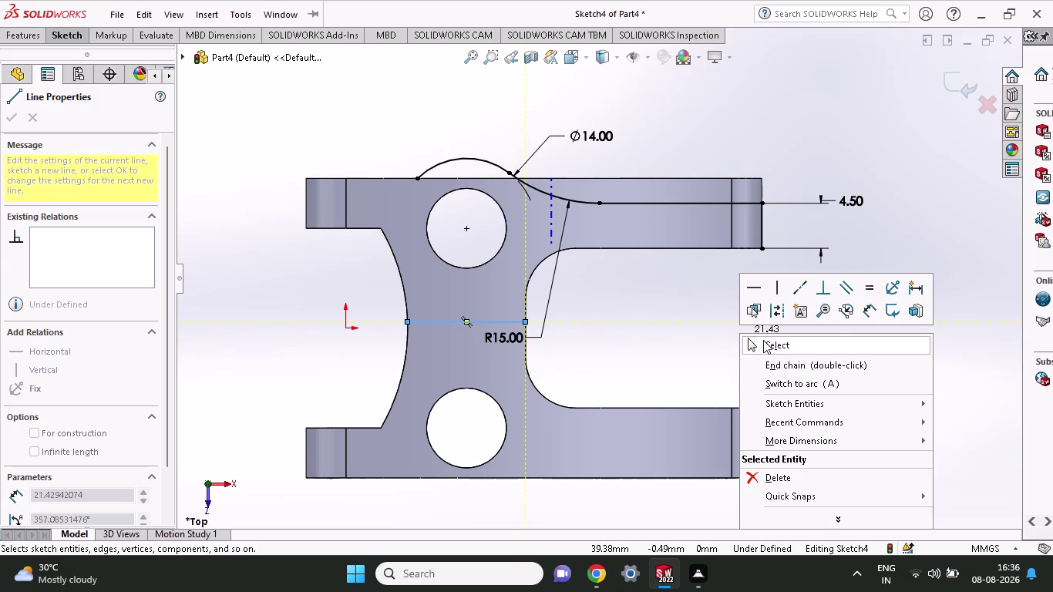
click(71, 32)
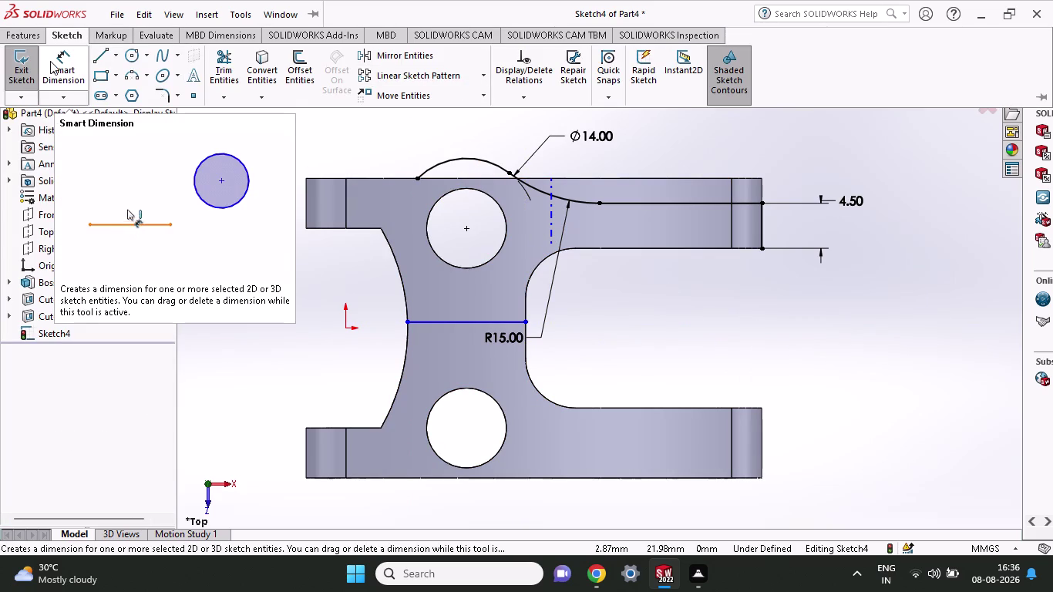
click(45, 35)
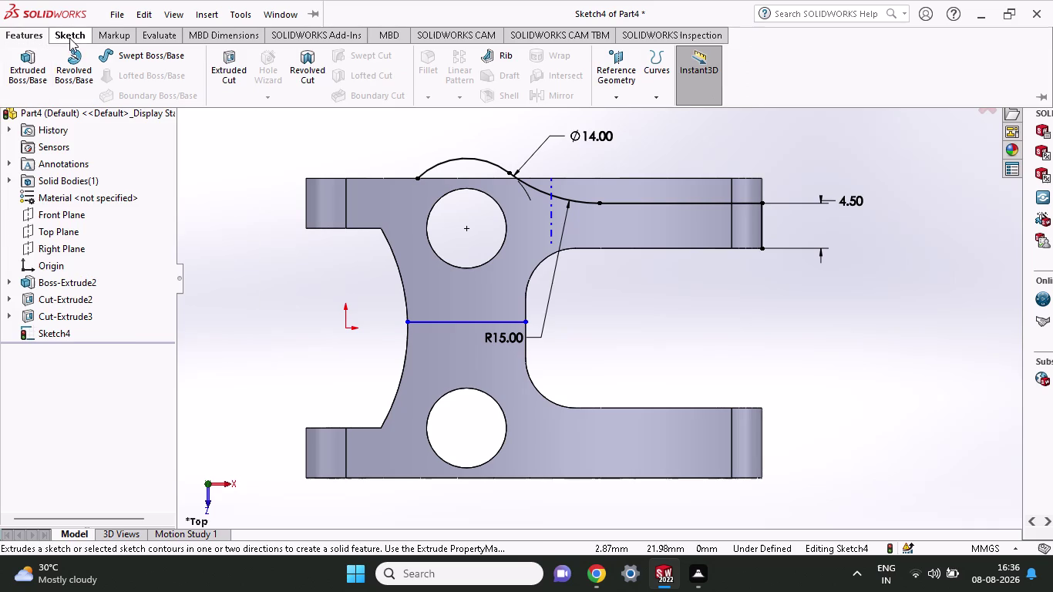
click(70, 38)
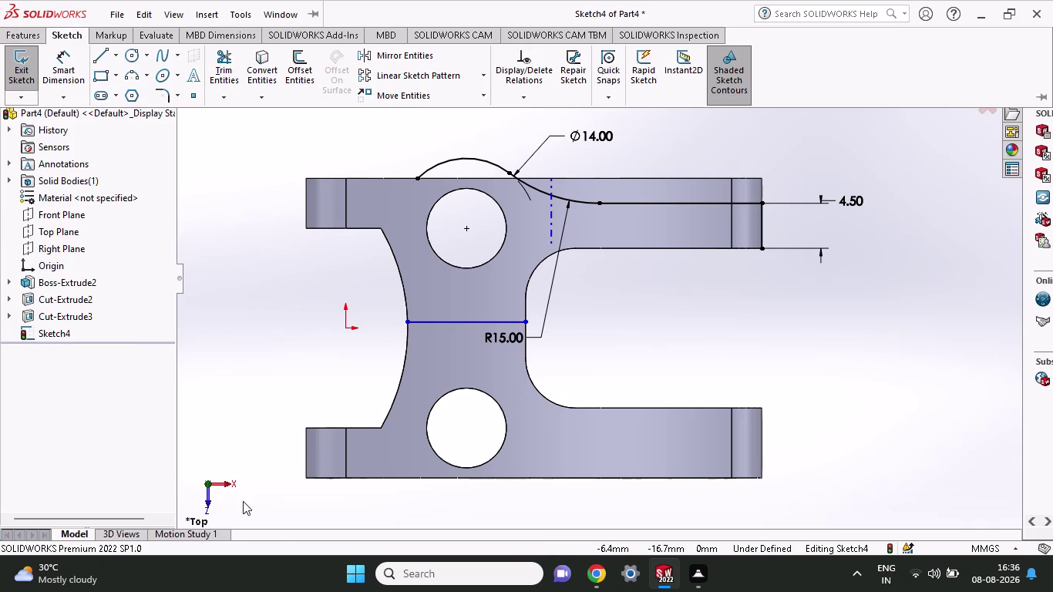
click(386, 53)
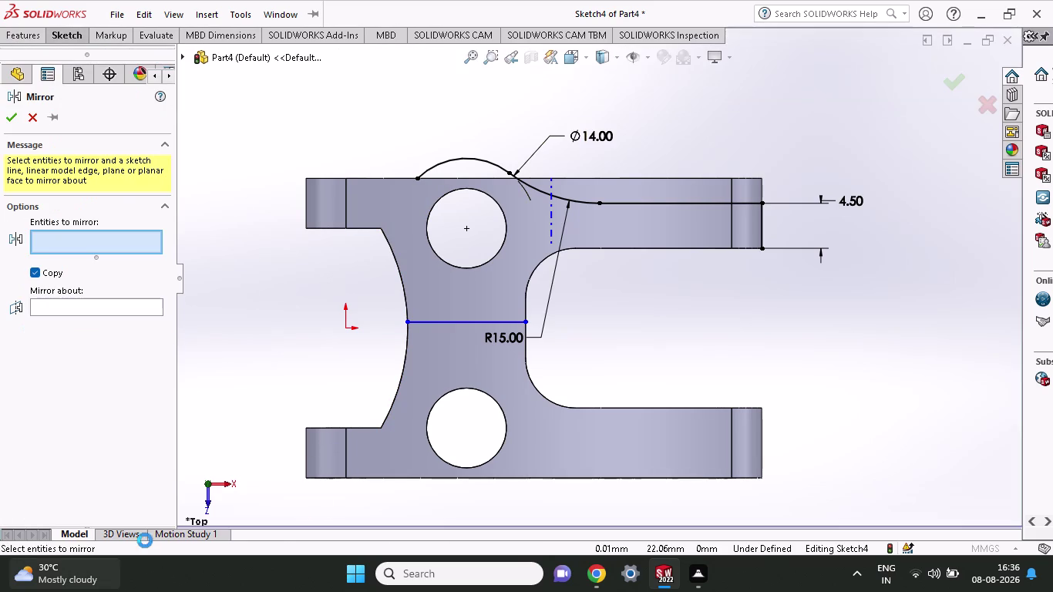
Mirror Line4, Line1, Arc2 and Arc1 about middle line Line10 onto the lower arm.
click(674, 198)
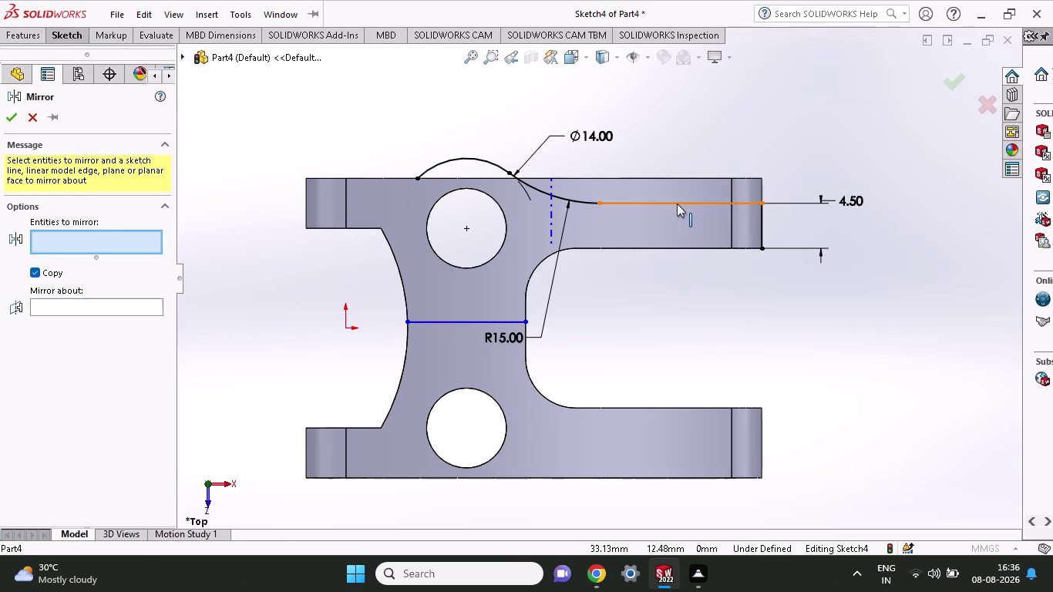
click(677, 203)
click(764, 215)
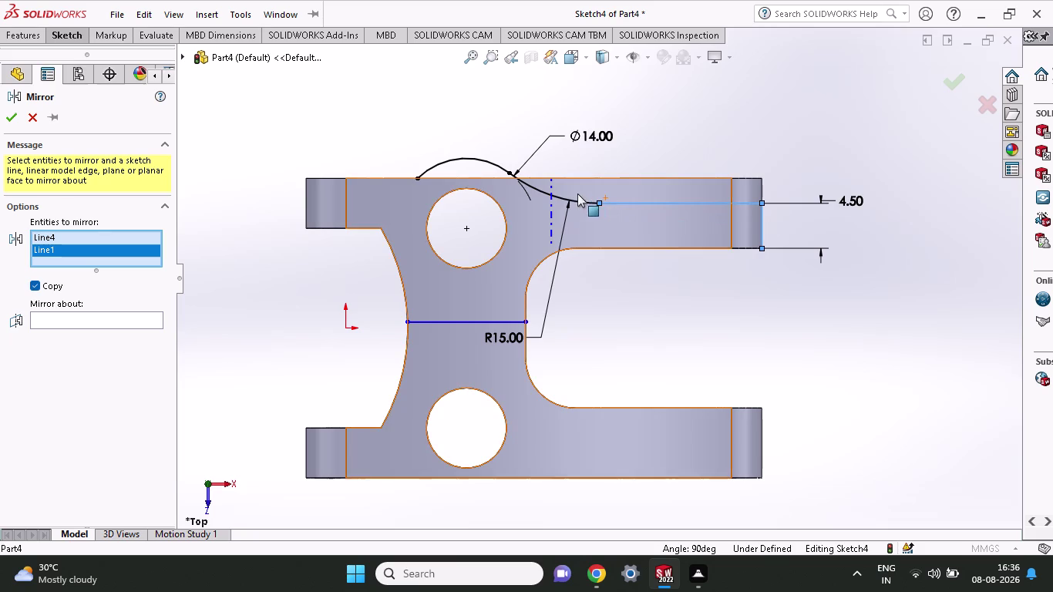
click(556, 198)
click(473, 155)
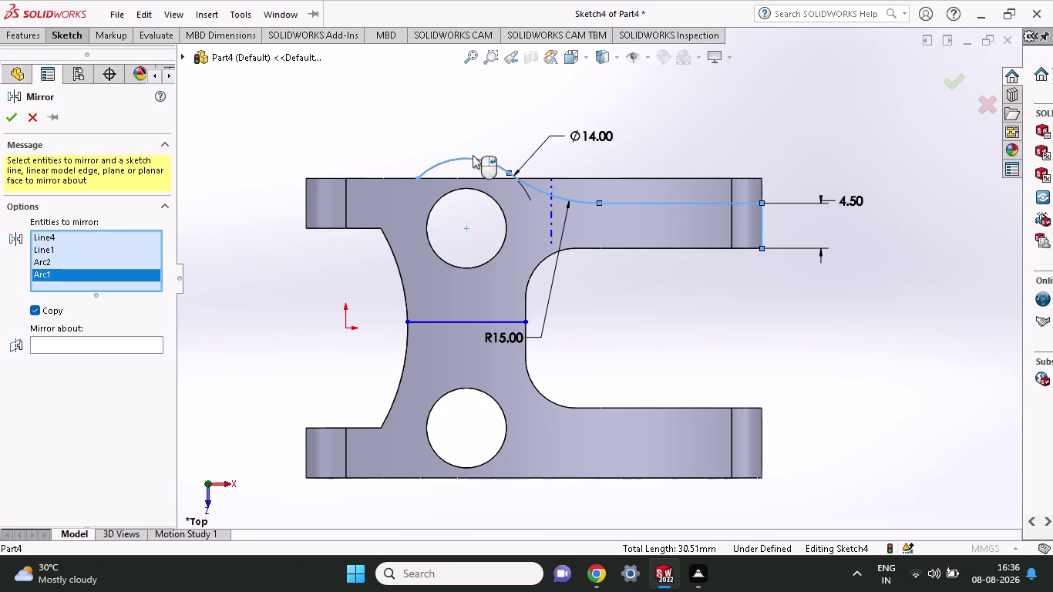
click(68, 346)
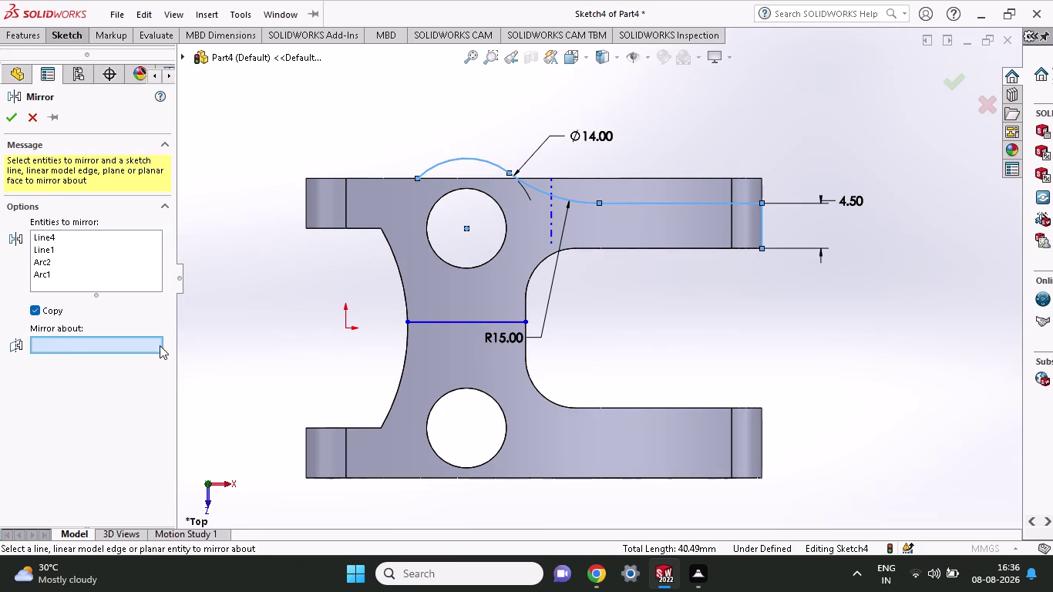
click(445, 319)
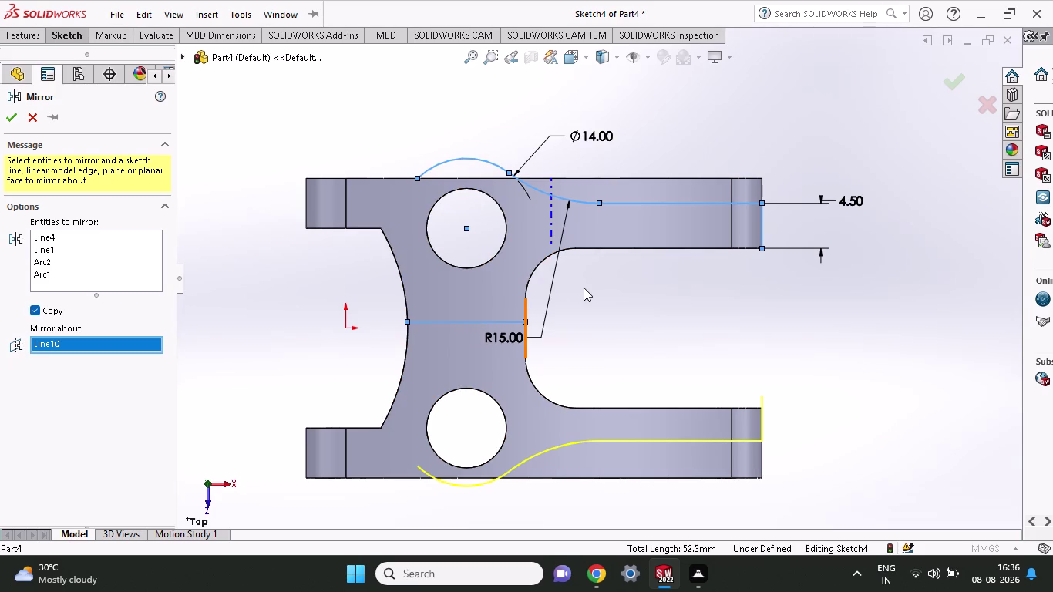
click(13, 122)
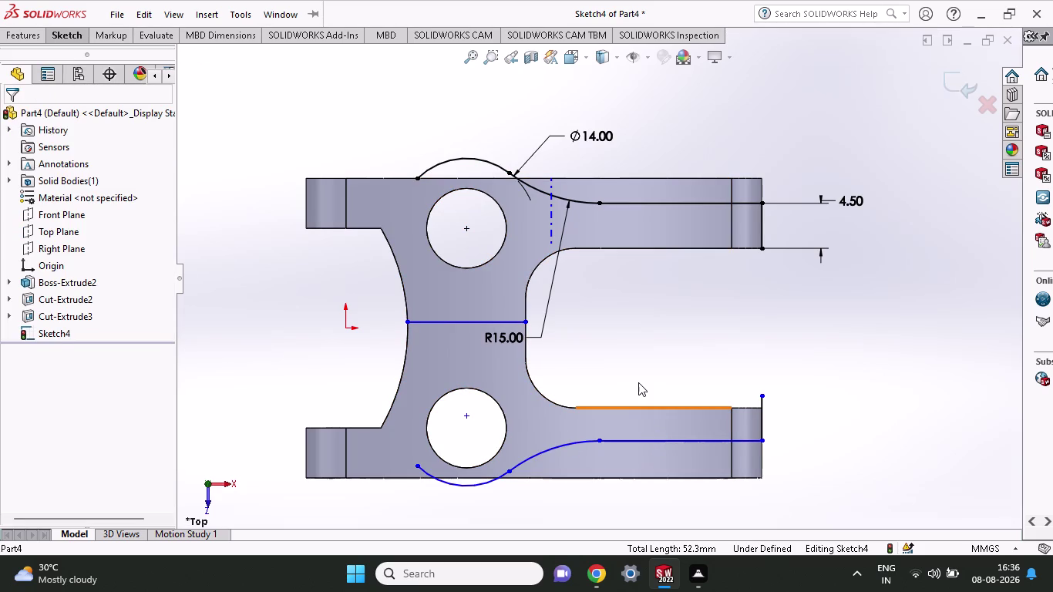
scroll(down, 3)
scroll(up, 3)
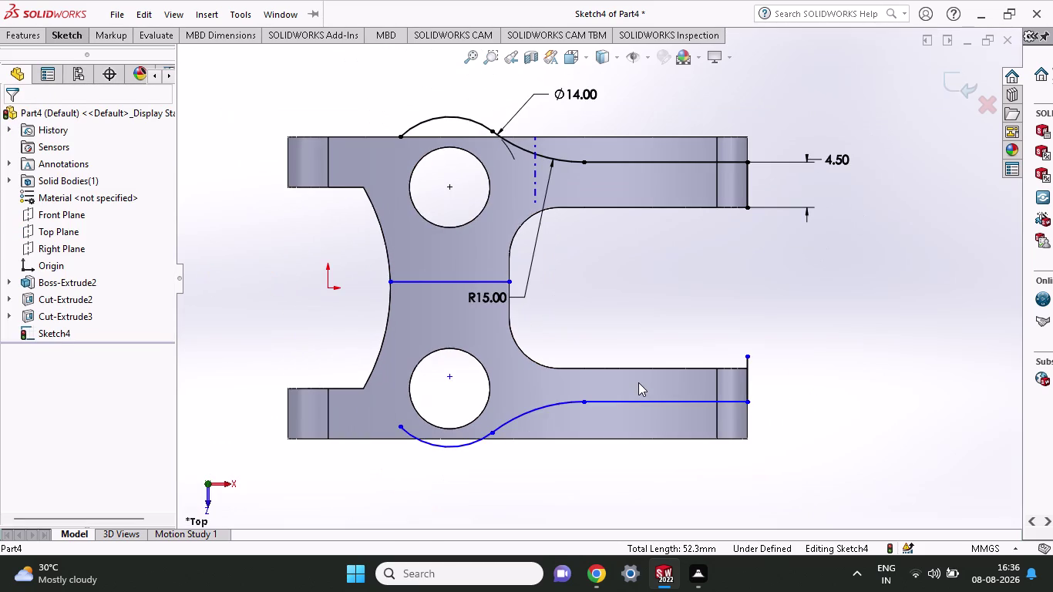